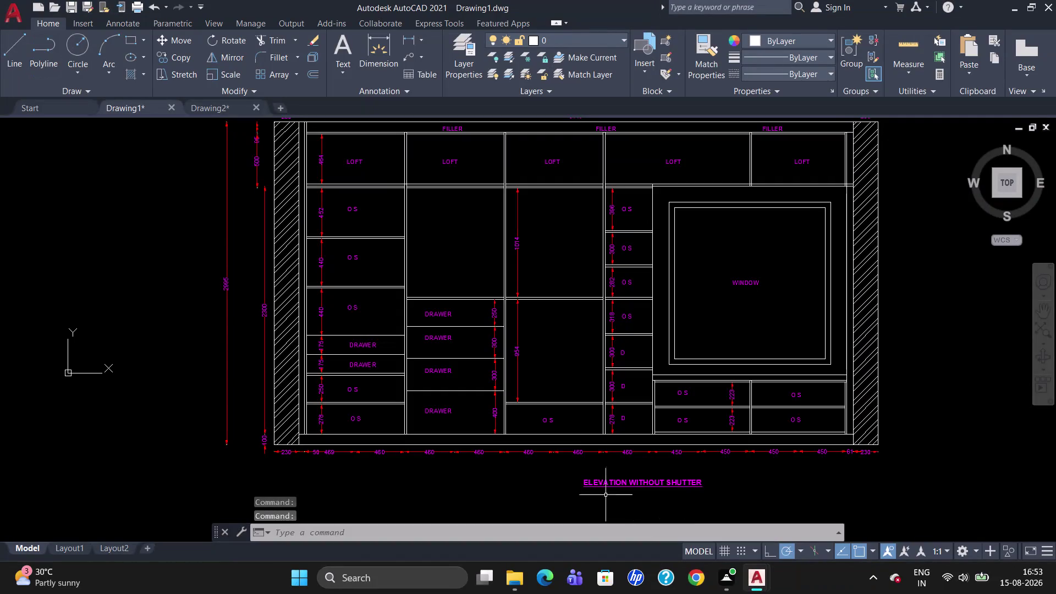
Insert the hanging-clothes block under the top of the 1014 middle compartment.
scroll(up, 3)
scroll(down, 3)
scroll(up, 3)
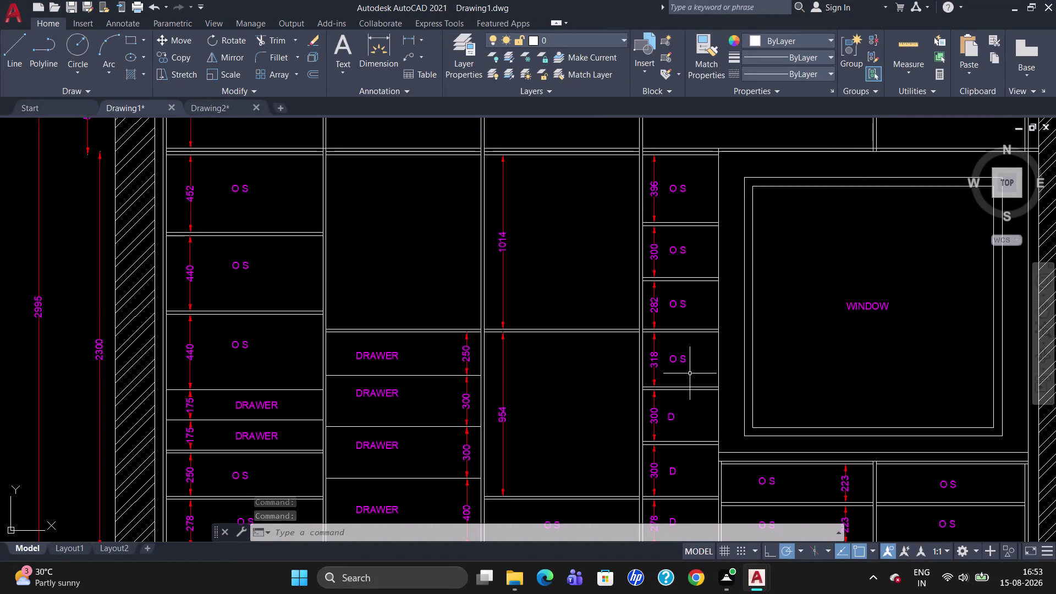
key(i)
key(Return)
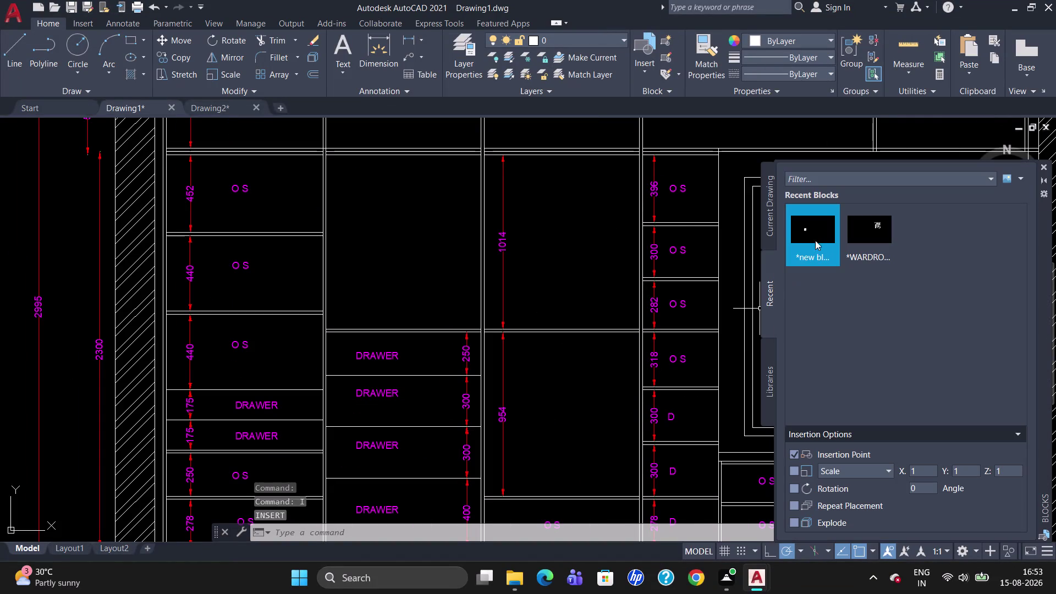
click(819, 235)
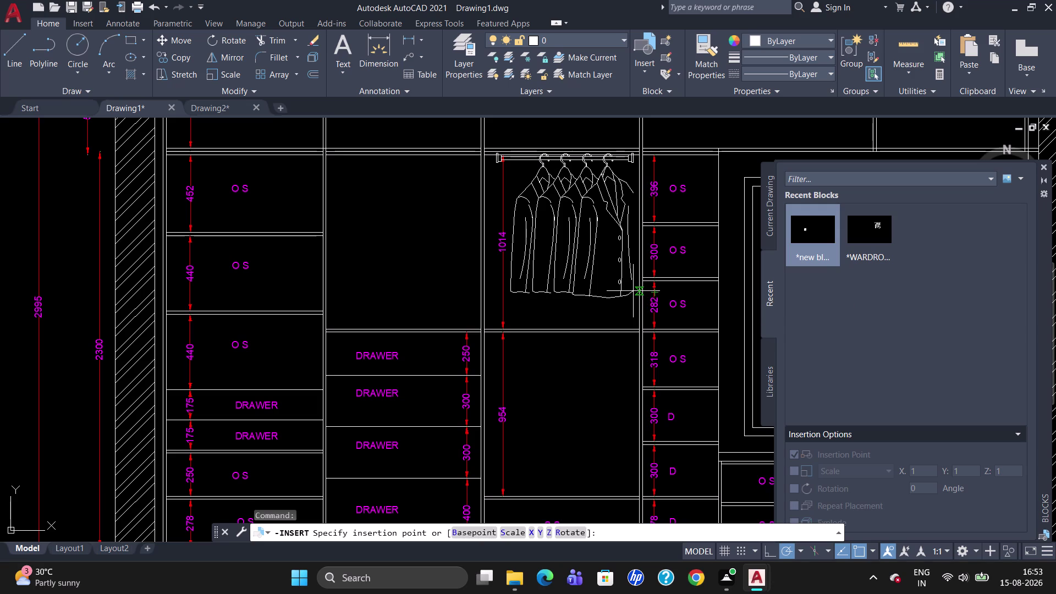
click(633, 291)
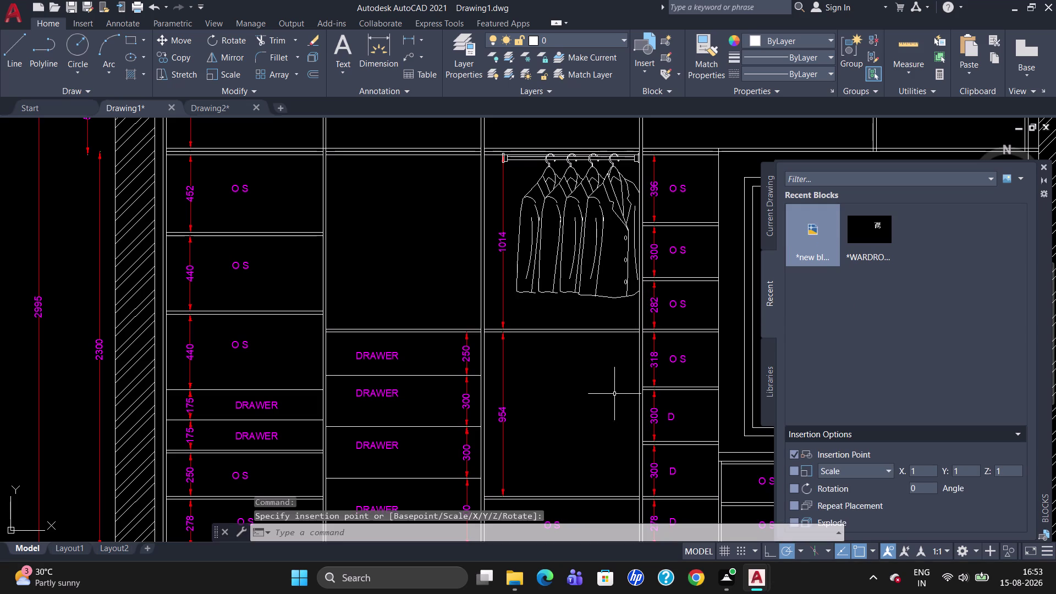
click(570, 228)
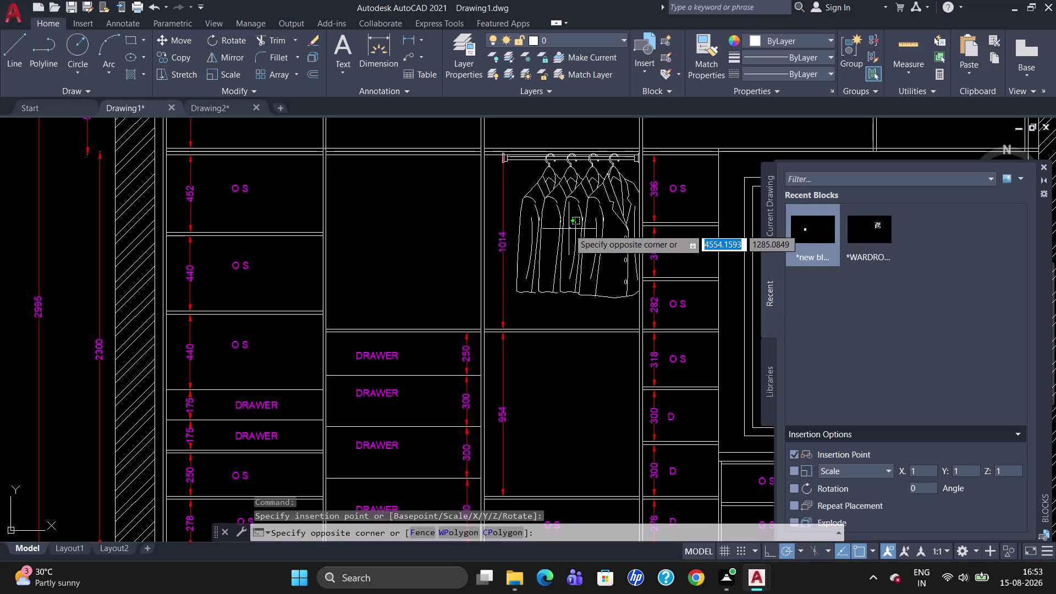
click(569, 228)
click(594, 225)
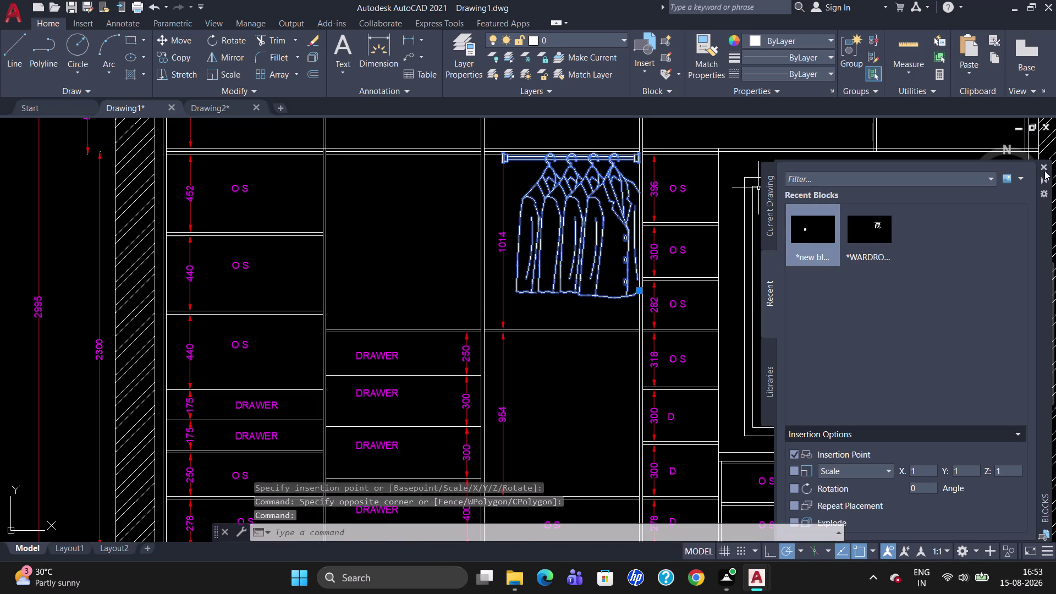
click(1044, 163)
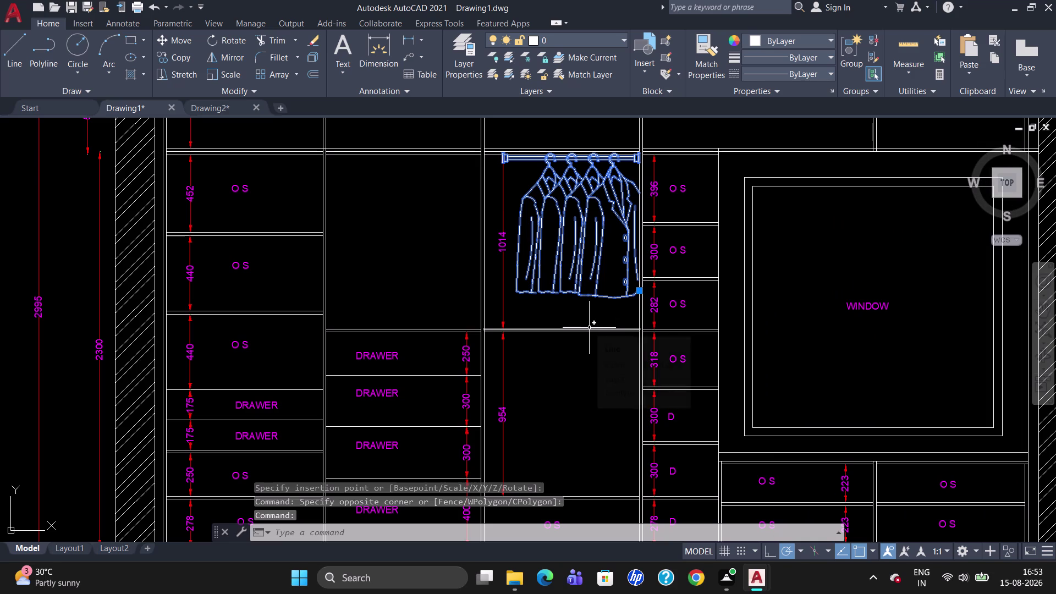
Copy the jackets into the compartment above the drawers and the lower 954 section.
text(CO)
key(Return)
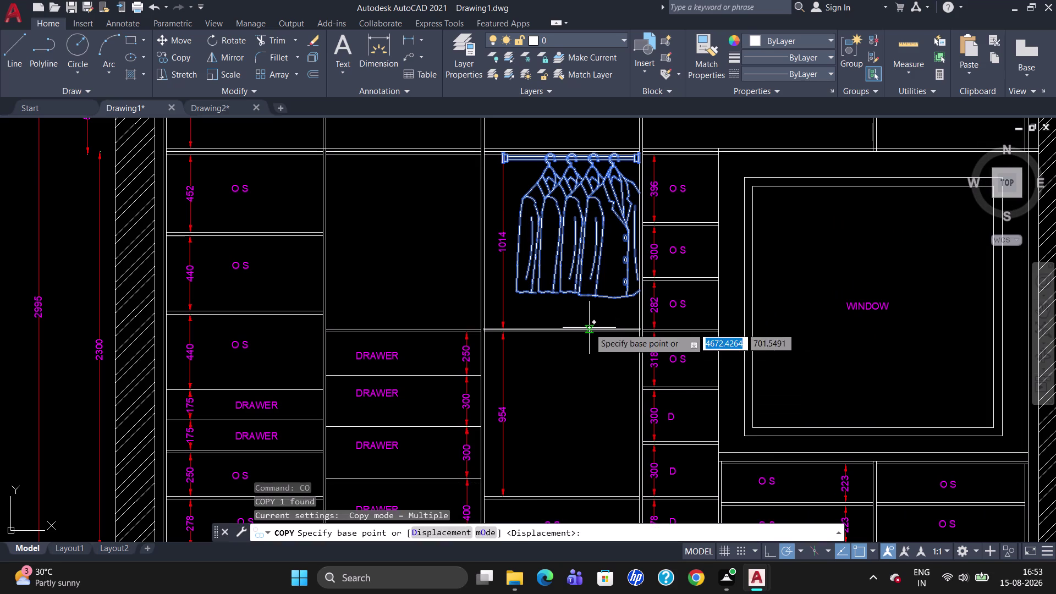
click(503, 157)
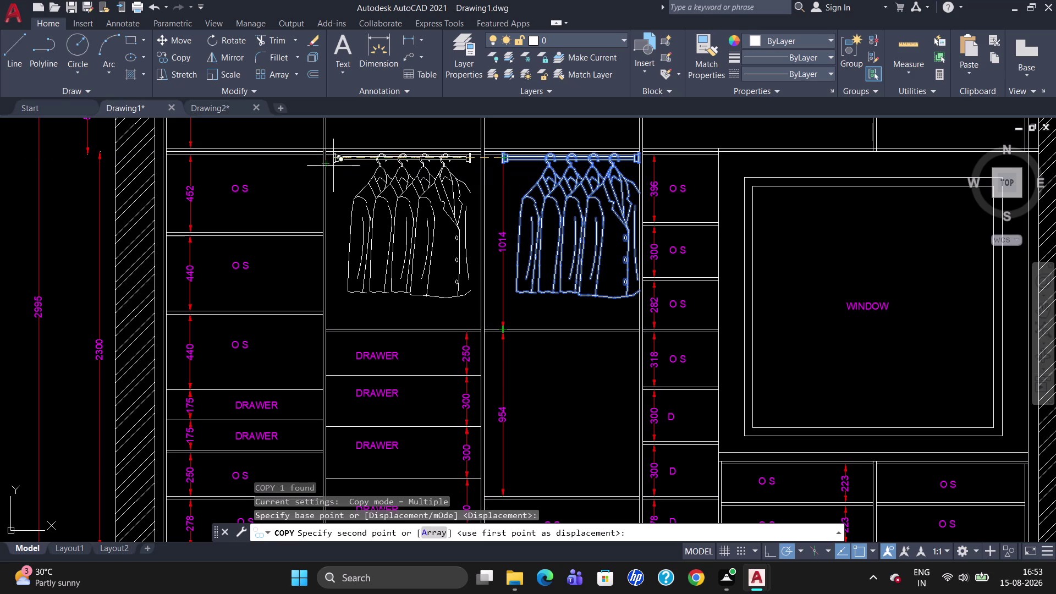
click(333, 163)
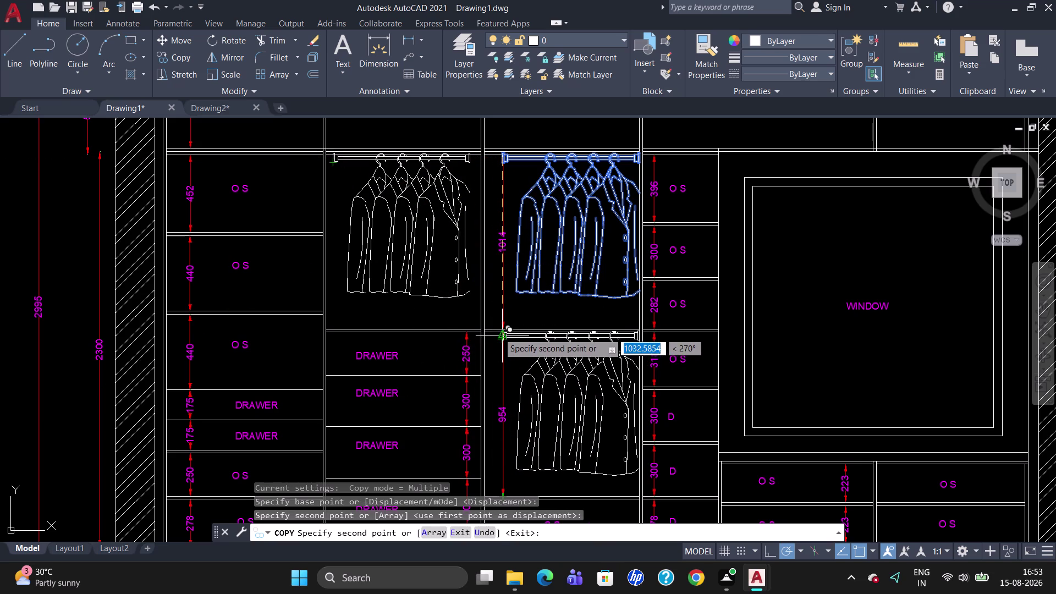
click(494, 338)
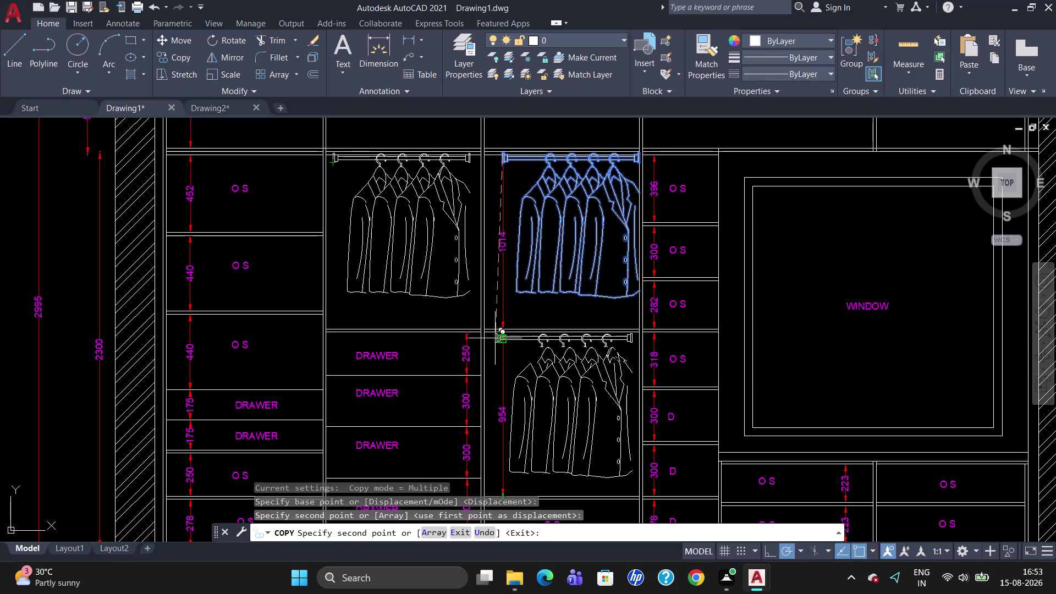
key(Escape)
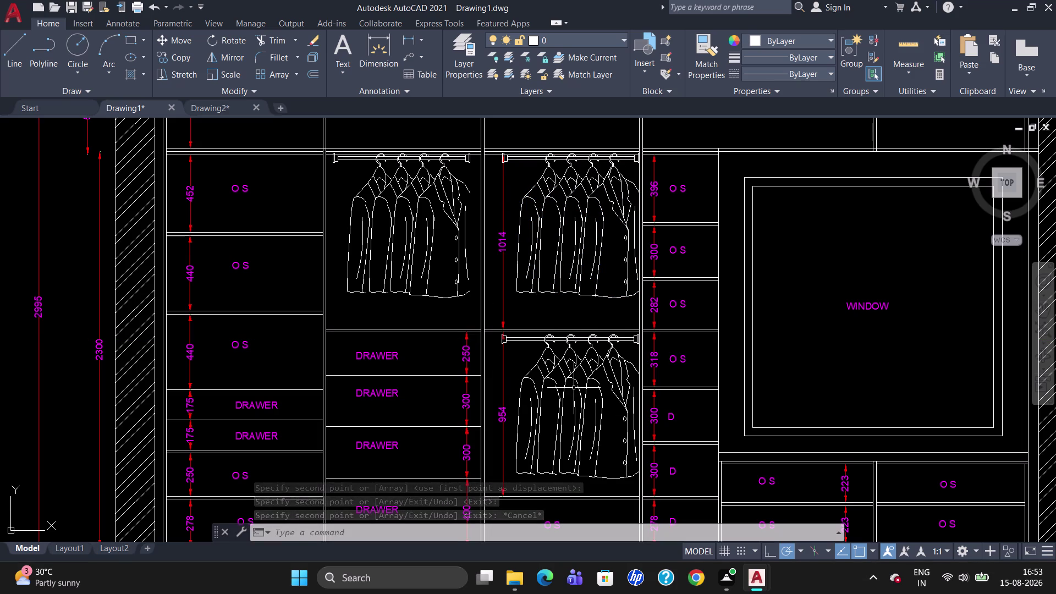
click(559, 352)
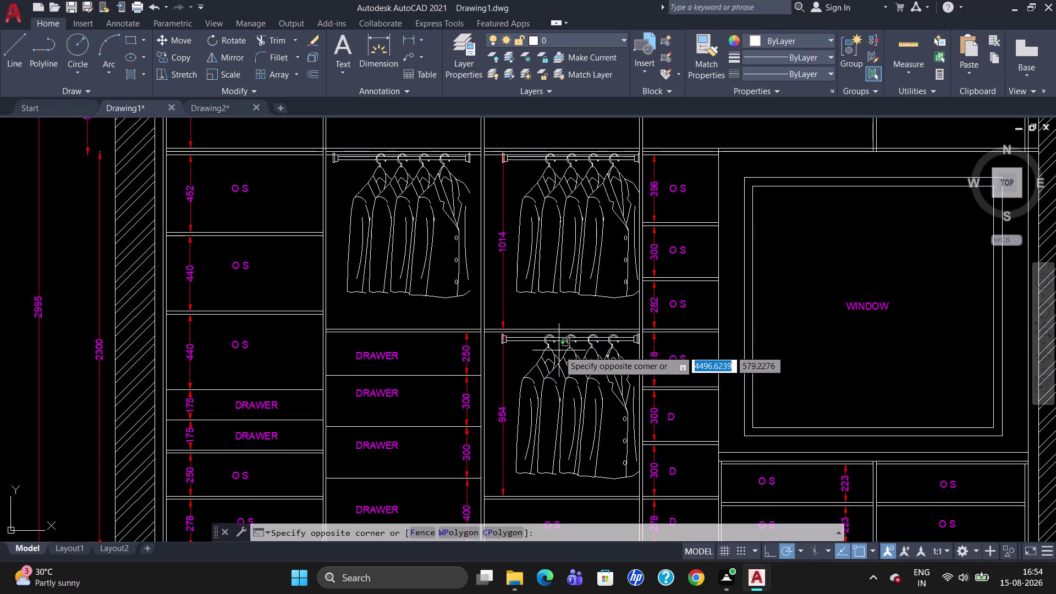
Move the lower jackets slightly left in the middle compartment.
click(558, 346)
click(559, 340)
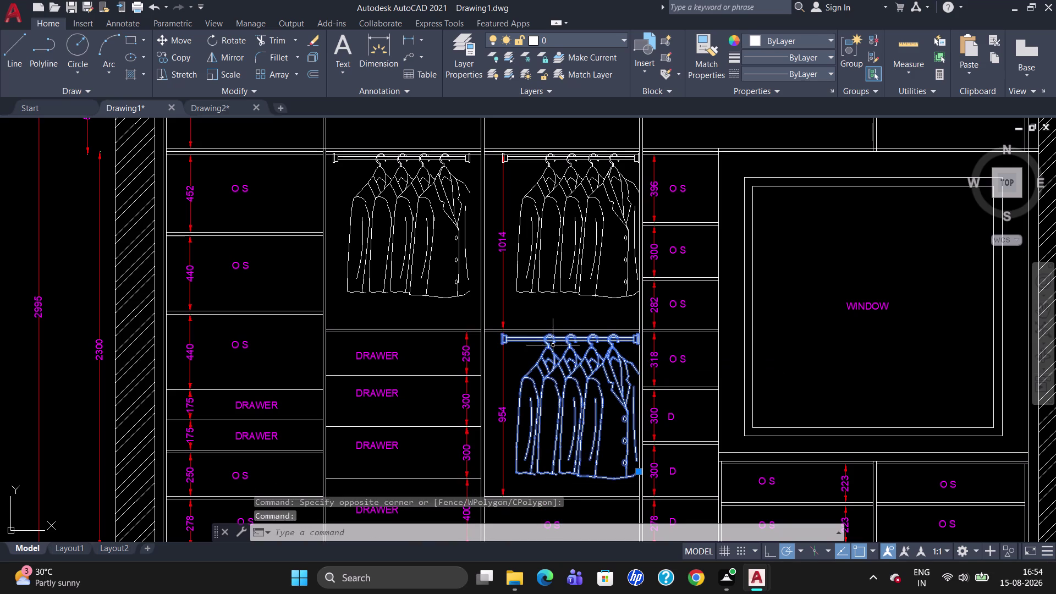
key(m)
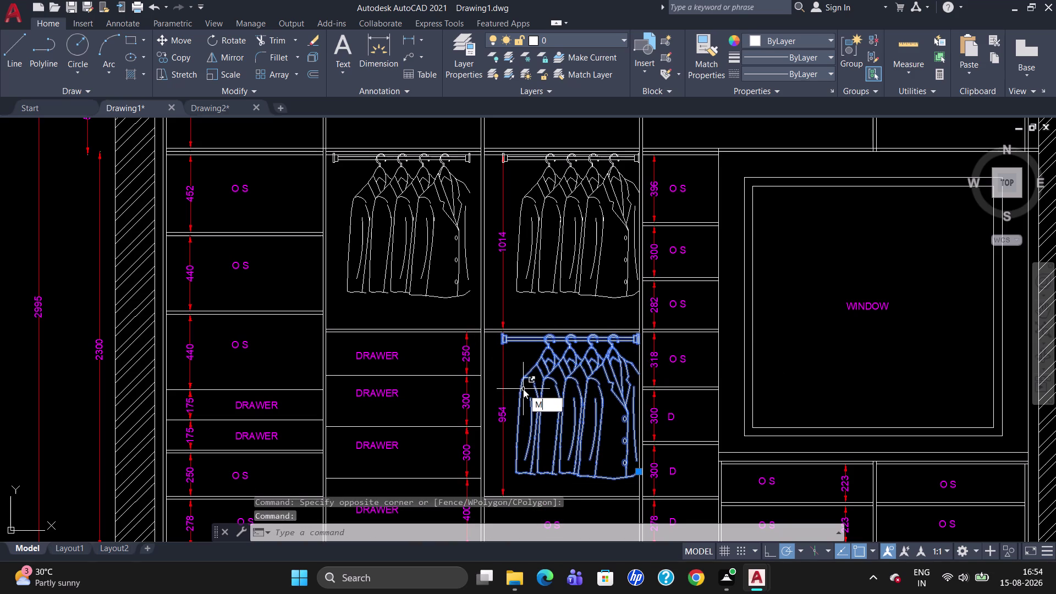
key(Return)
click(502, 335)
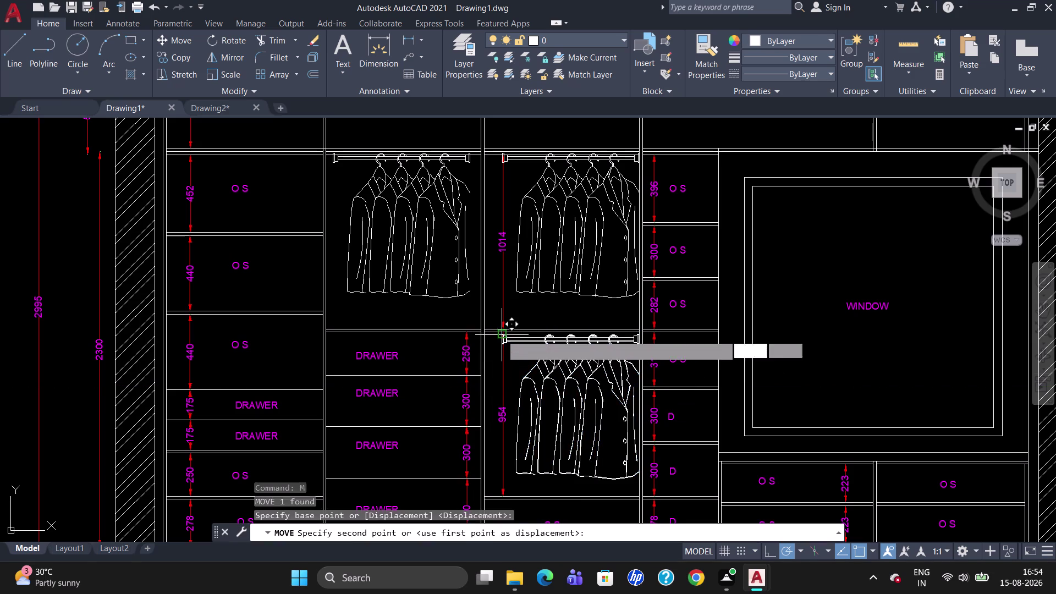
click(495, 337)
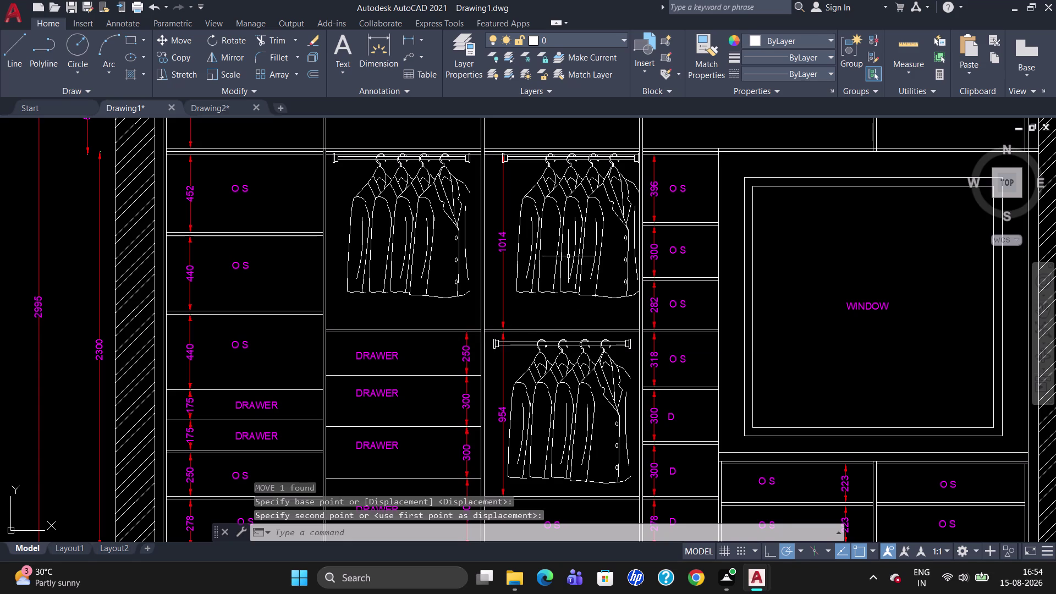
Move the upper middle-compartment jackets slightly left as well.
click(524, 158)
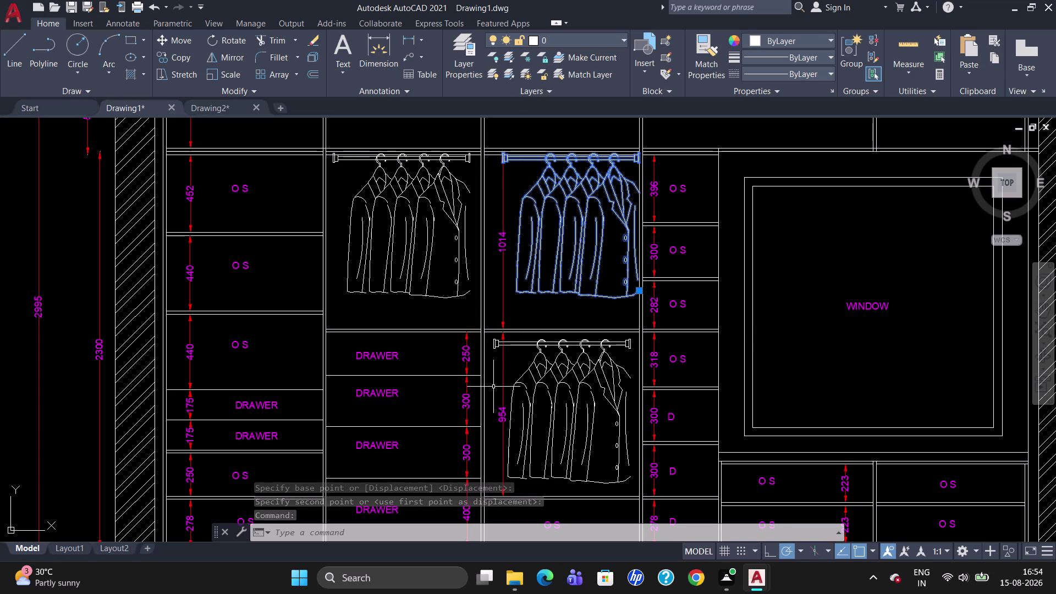
key(m)
key(Return)
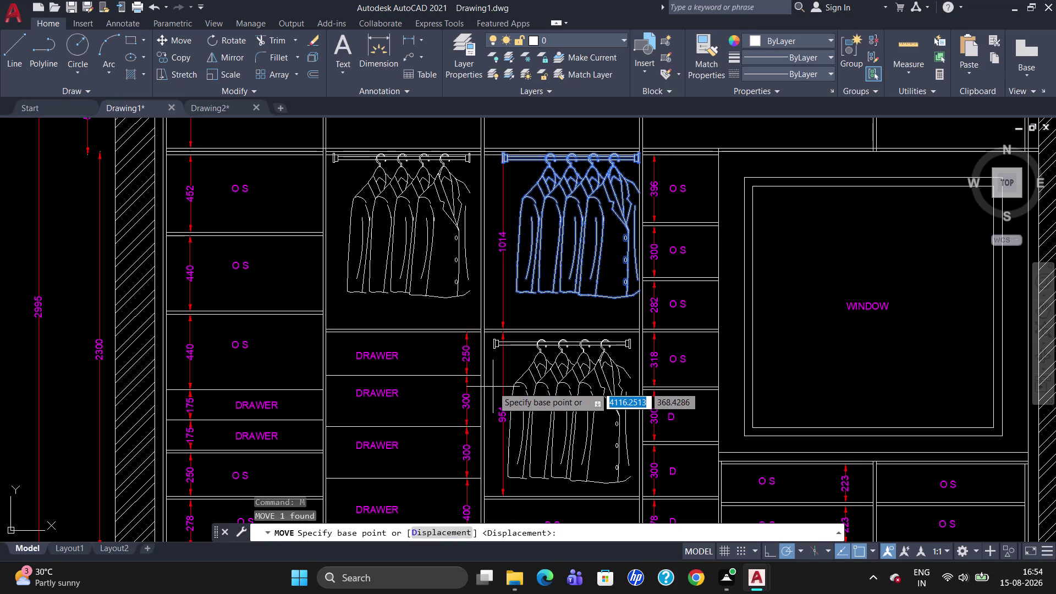
click(504, 152)
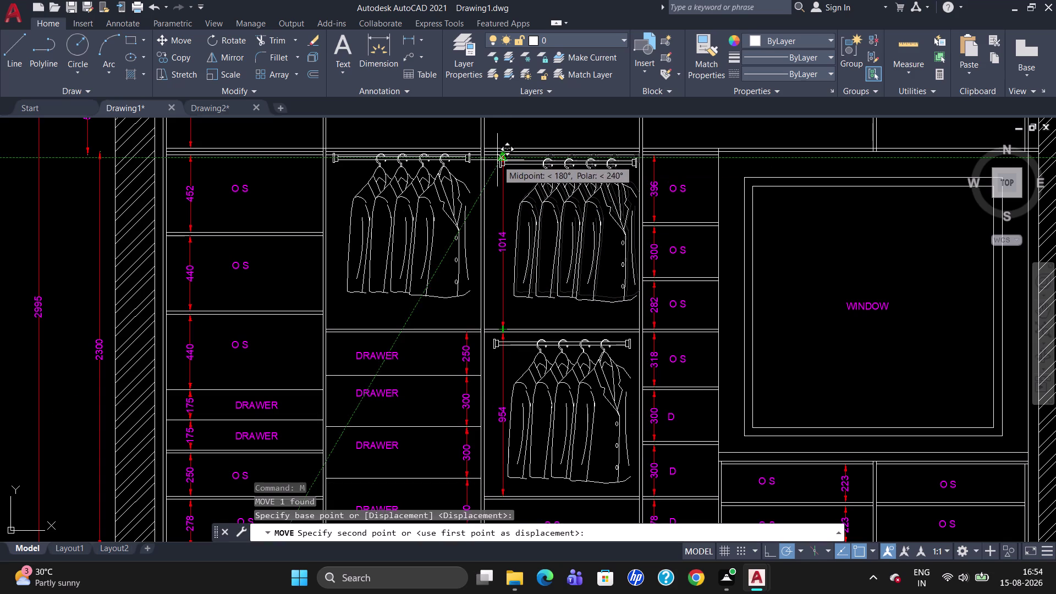
click(495, 161)
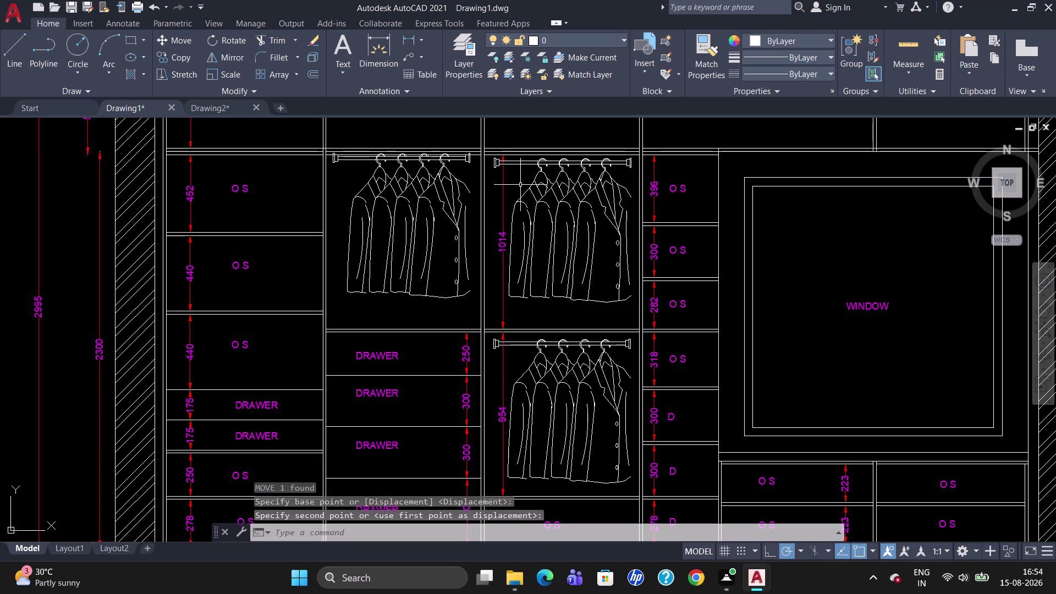
scroll(down, 3)
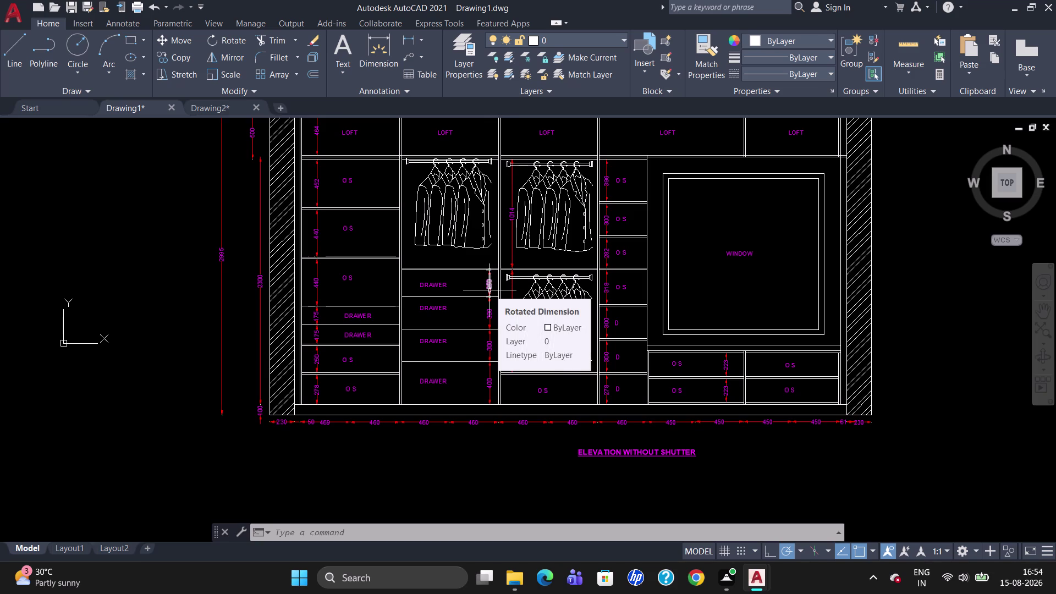
Reposition the ELEVATION WITHOUT SHUTTER title centred below the wardrobe elevation.
scroll(down, 3)
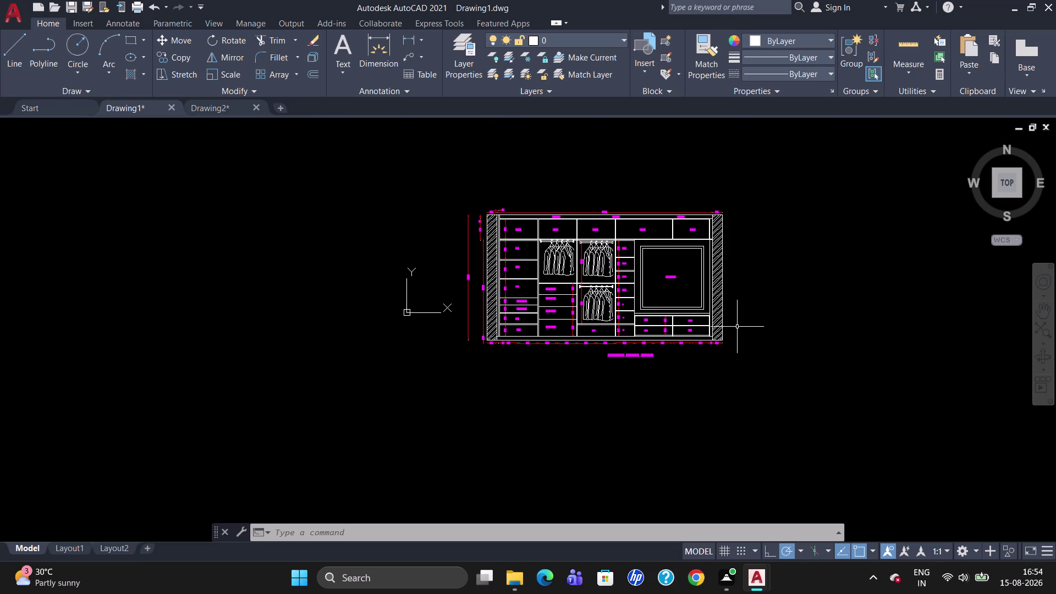
scroll(up, 3)
scroll(down, 3)
scroll(up, 3)
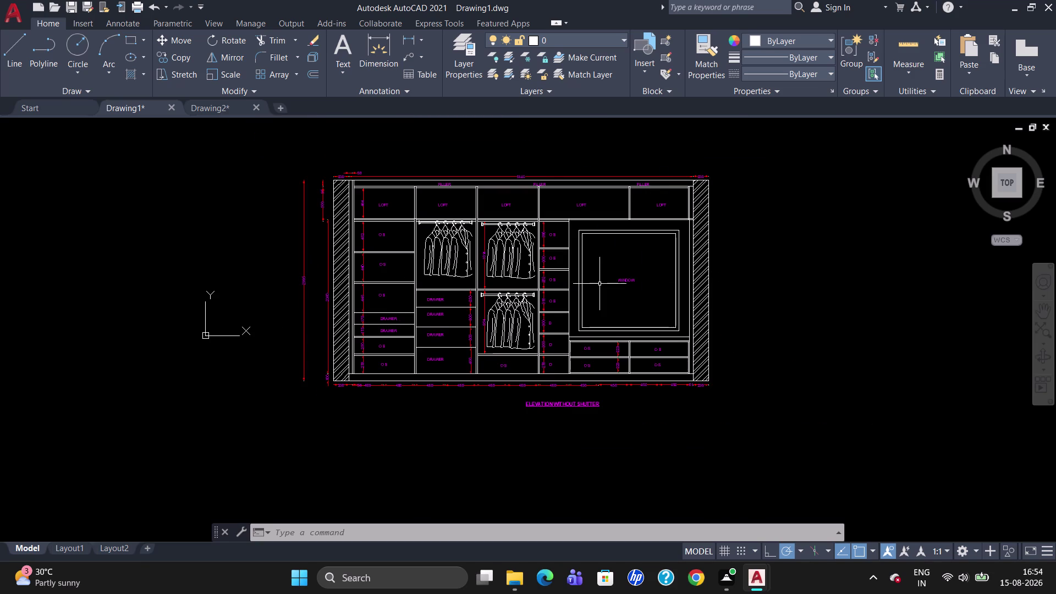
scroll(up, 3)
scroll(down, 3)
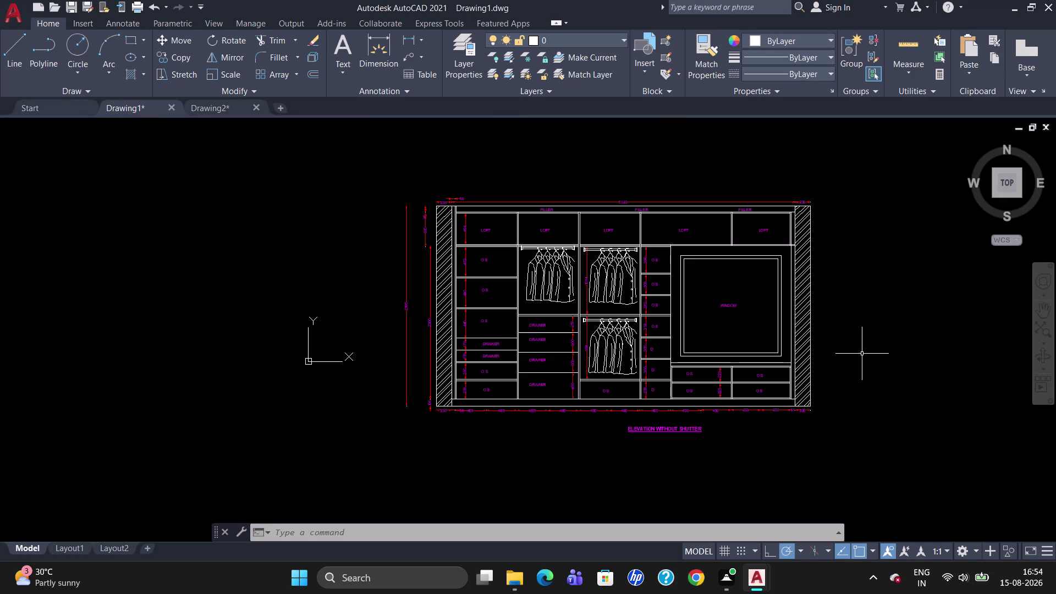
scroll(up, 3)
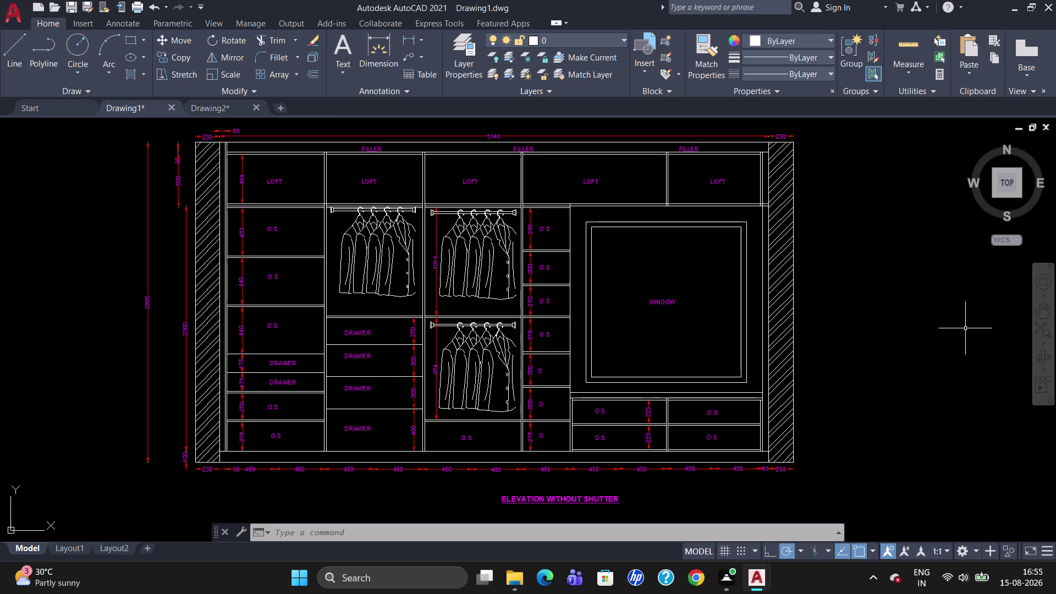
click(513, 503)
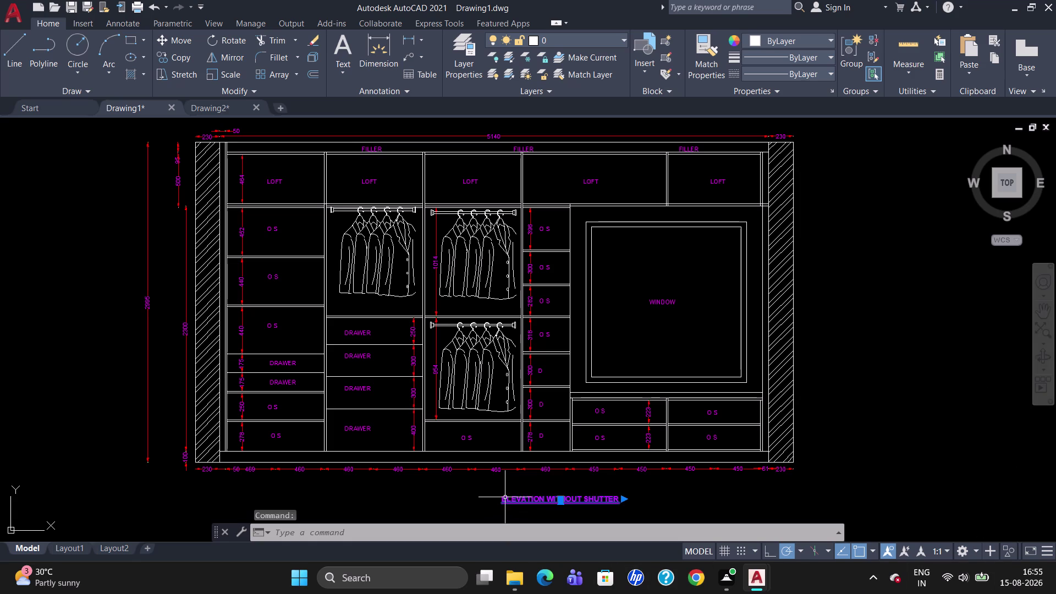
click(562, 501)
drag(562, 502, 524, 499)
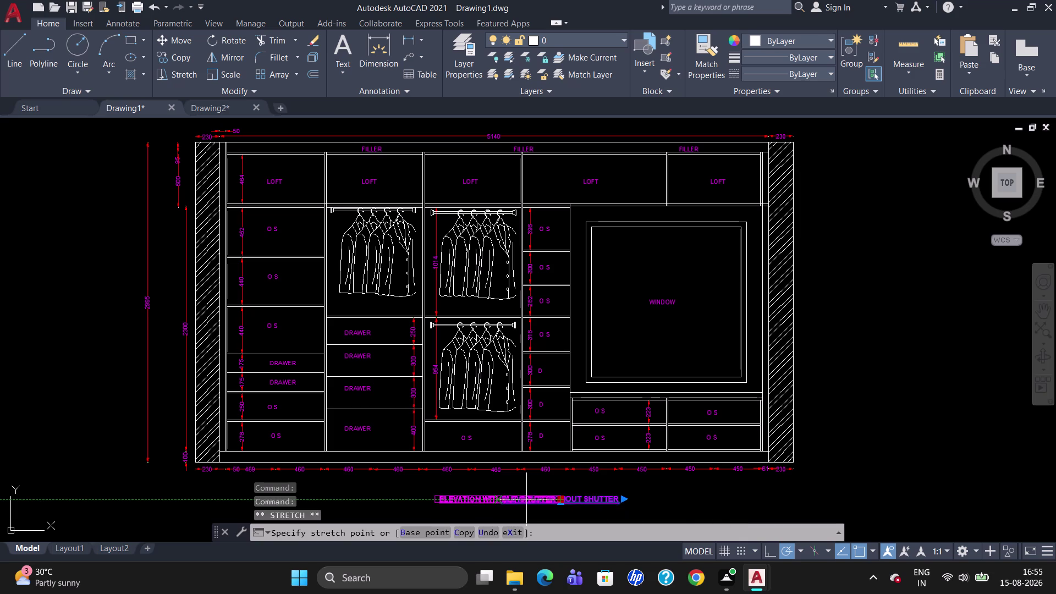
drag(524, 498, 525, 498)
click(520, 494)
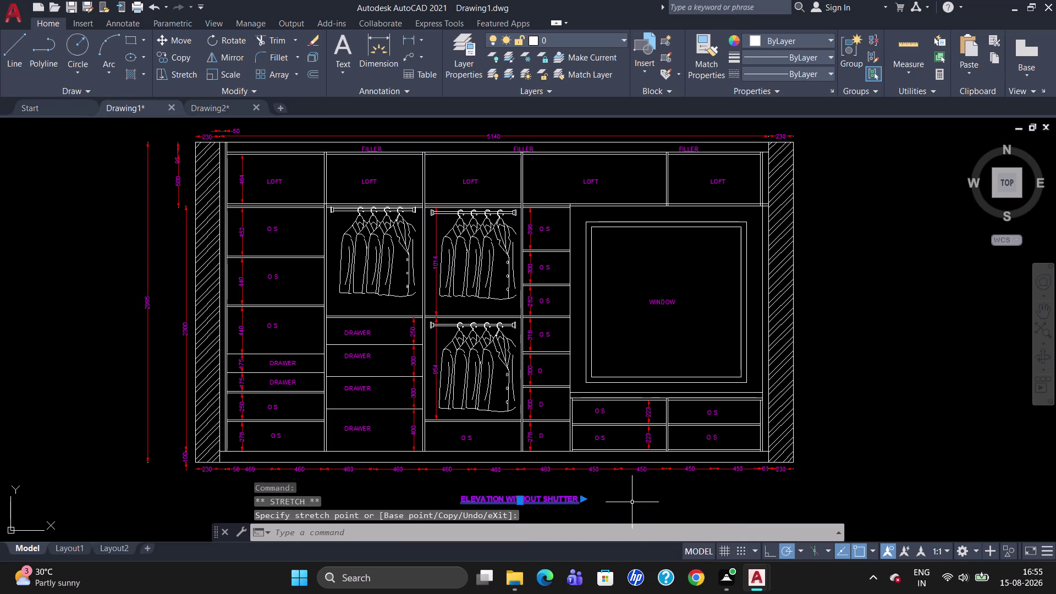
scroll(down, 3)
key(Escape)
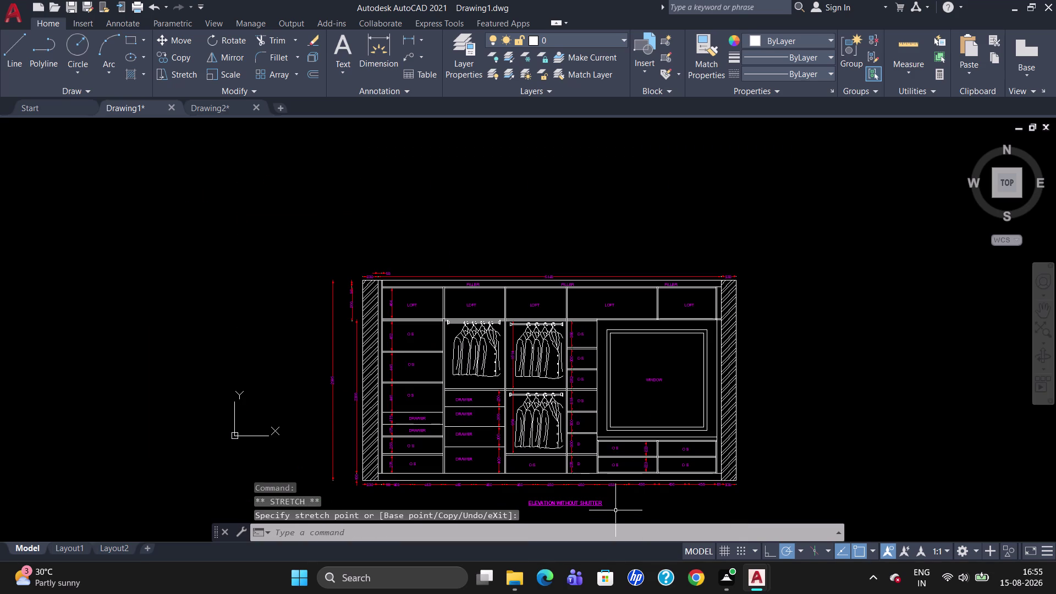
Begin saving the drawing with Ctrl+S.
scroll(up, 3)
scroll(down, 3)
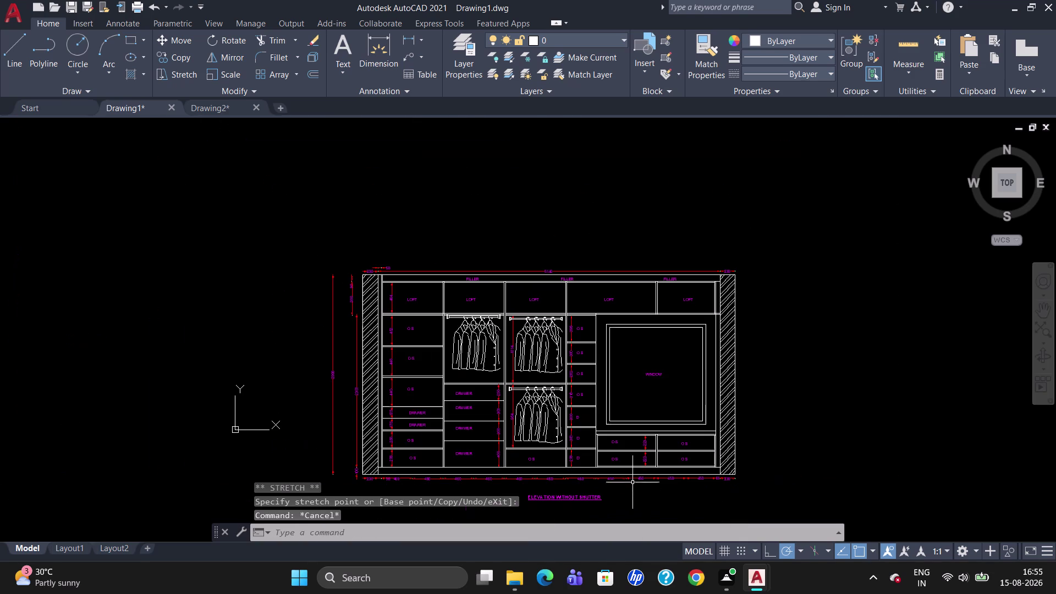
key(ctrl+s)
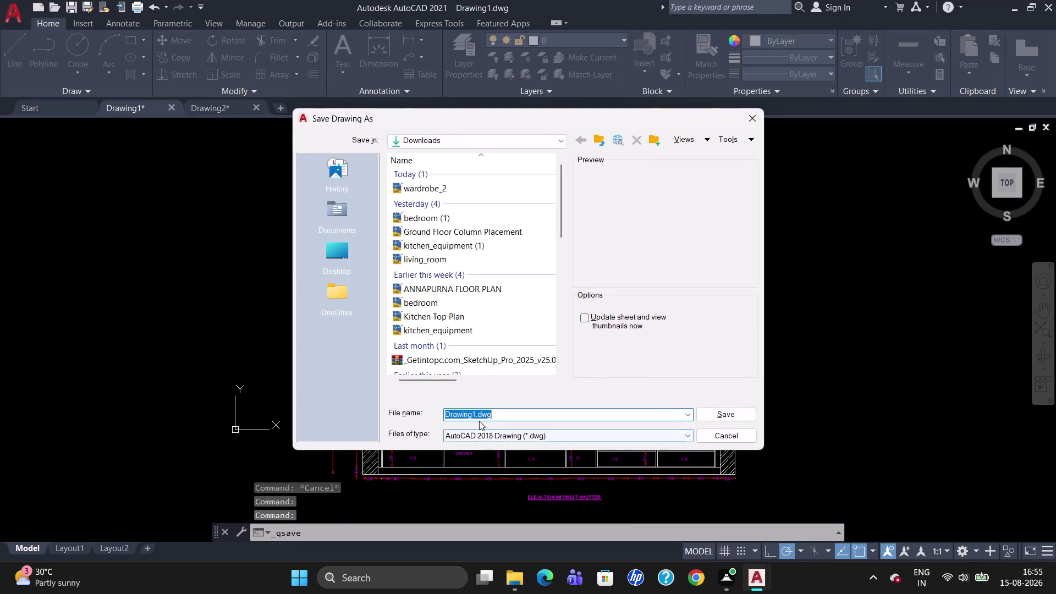
Save the drawing as 'WARDROBE WITHOUT SHUTTER'.
click(479, 417)
key(Left)
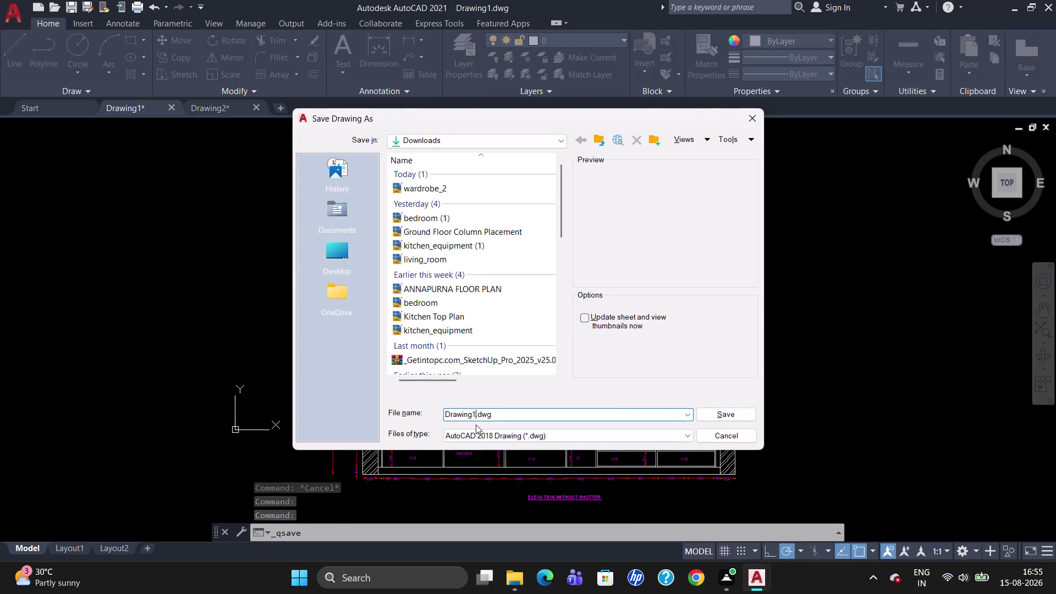
key(BackSpace)
key(BackSpace)
key(BackSpace)
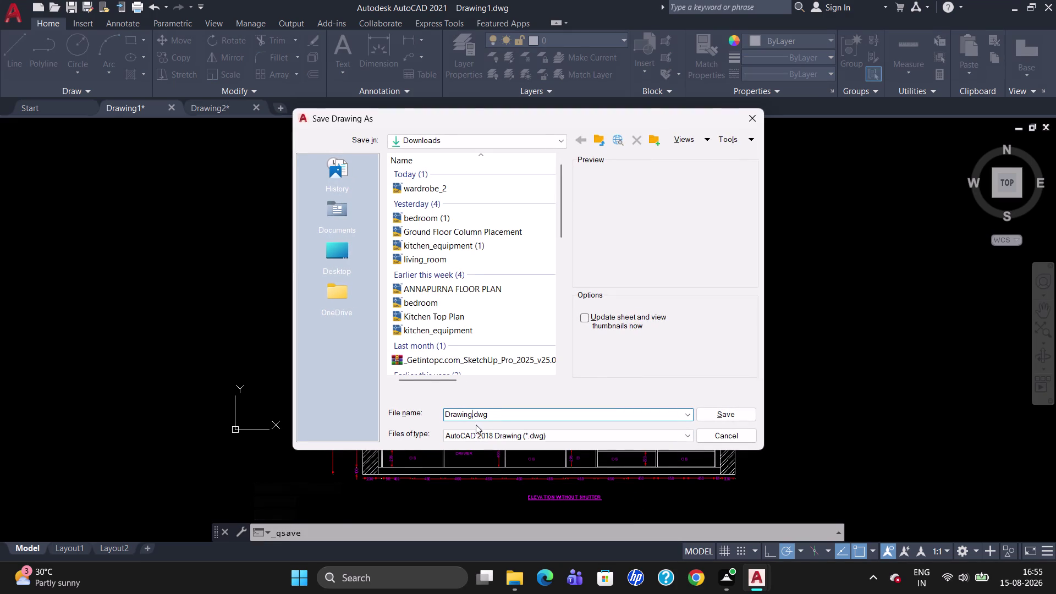
text(WAR)
text(DROBE)
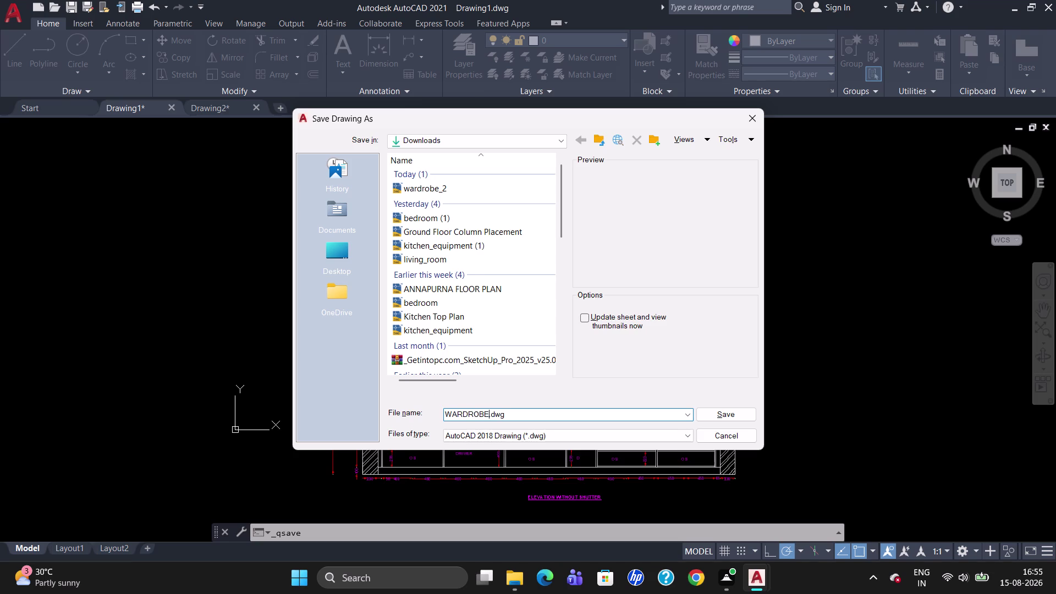
key(space)
text(WITHOUT)
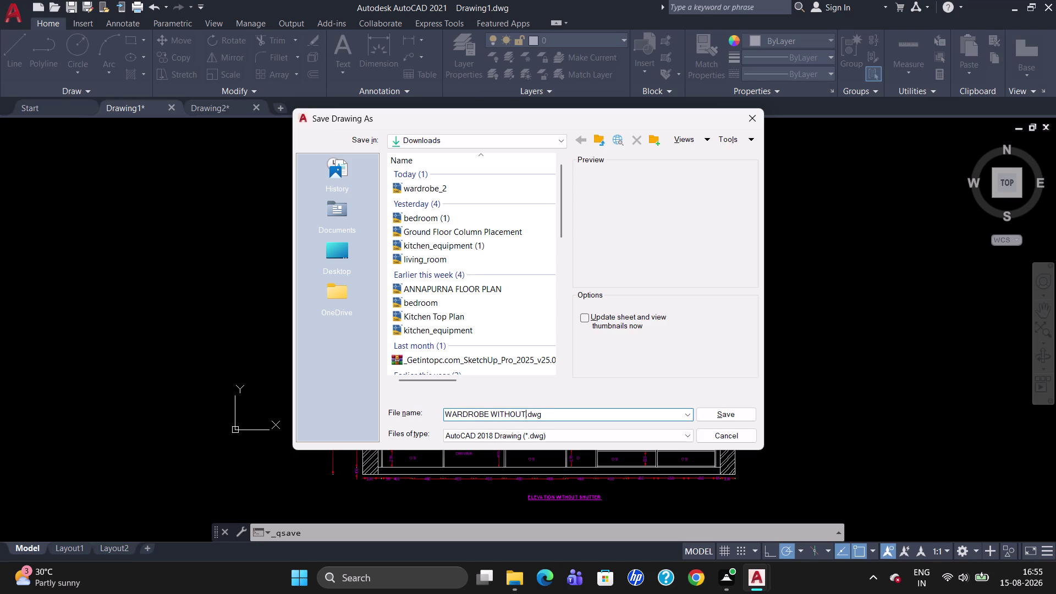
key(space)
text(SHUTTER)
key(Return)
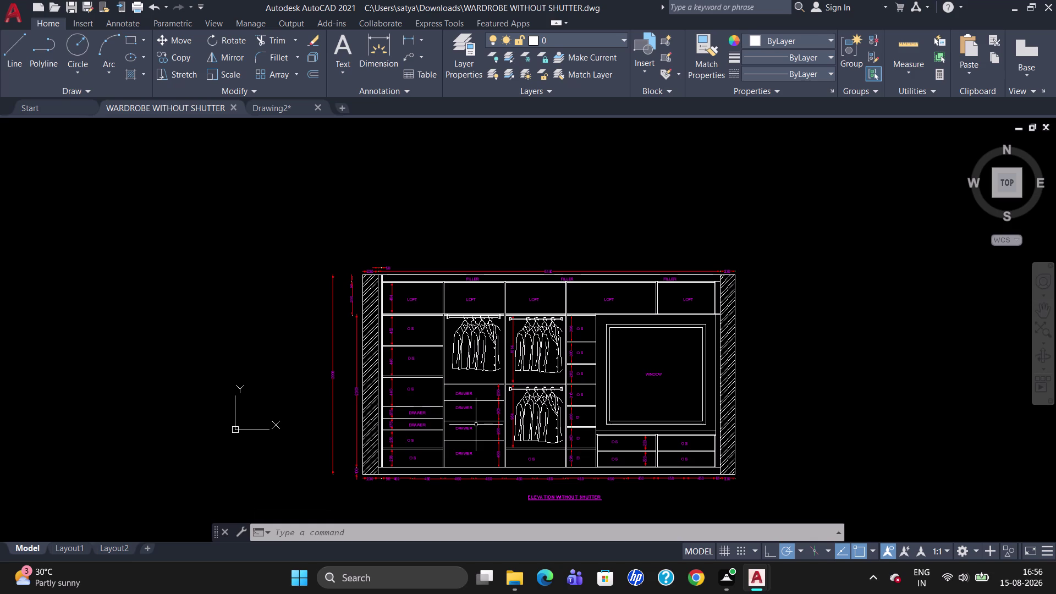
Bring up the Plot dialog and list the available printers.
scroll(up, 3)
scroll(down, 3)
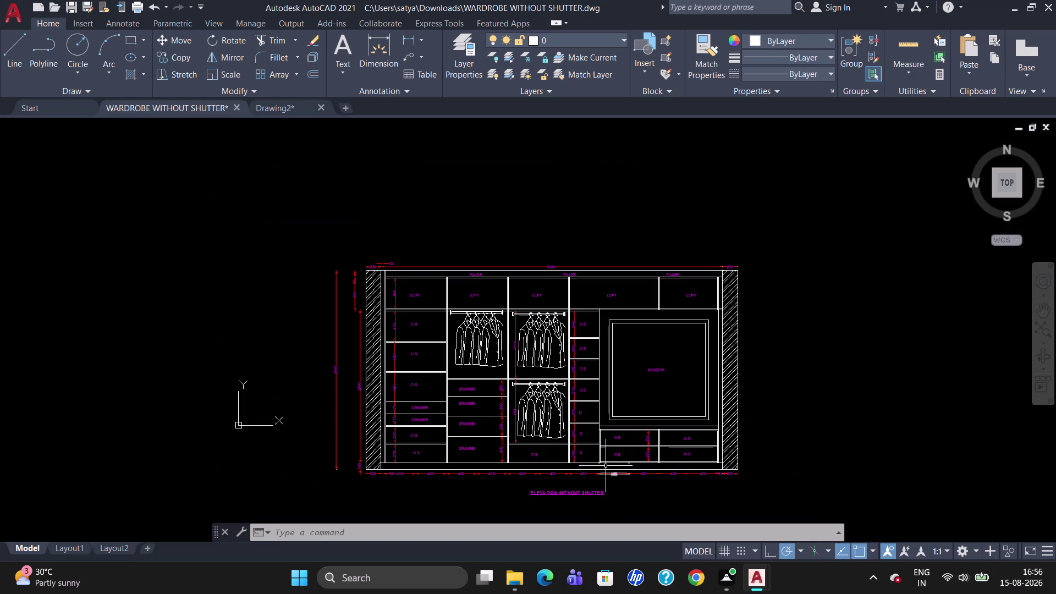
scroll(up, 3)
scroll(down, 3)
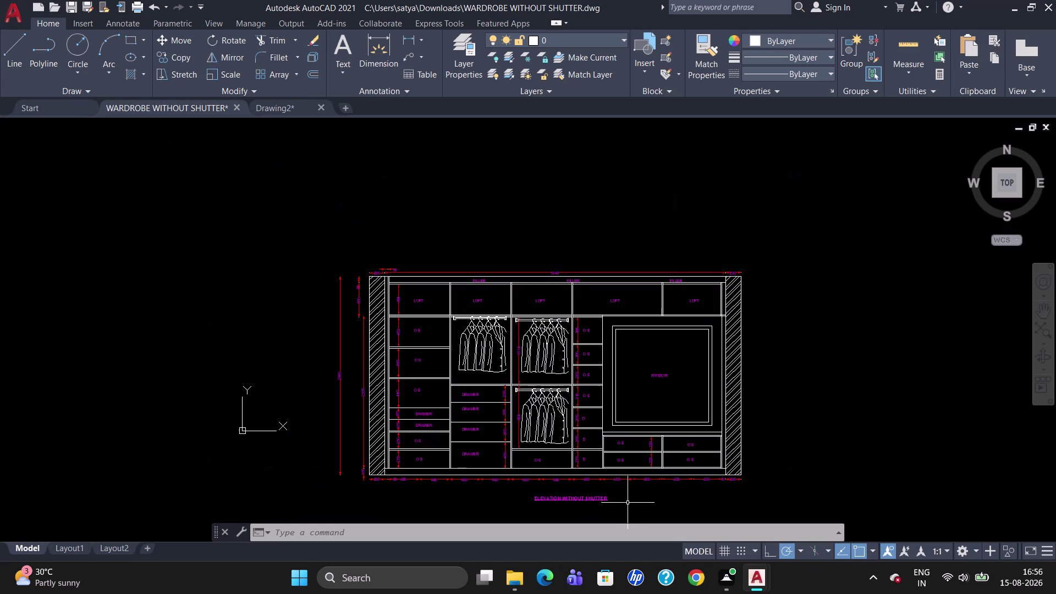
key(ctrl+p)
click(462, 181)
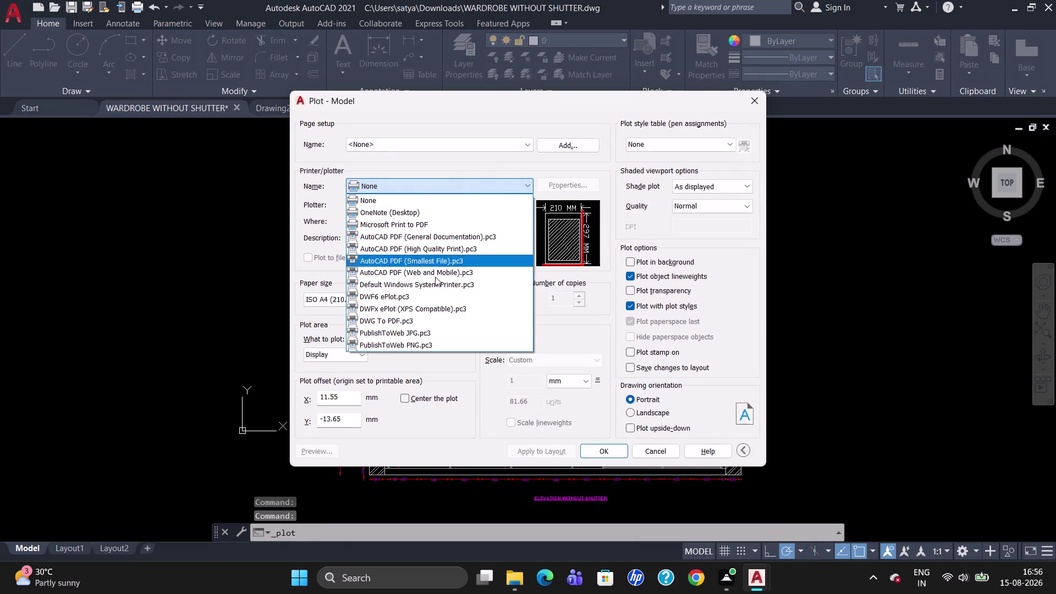
Select DWG To PDF printer with ISO full bleed A3 paper.
click(415, 321)
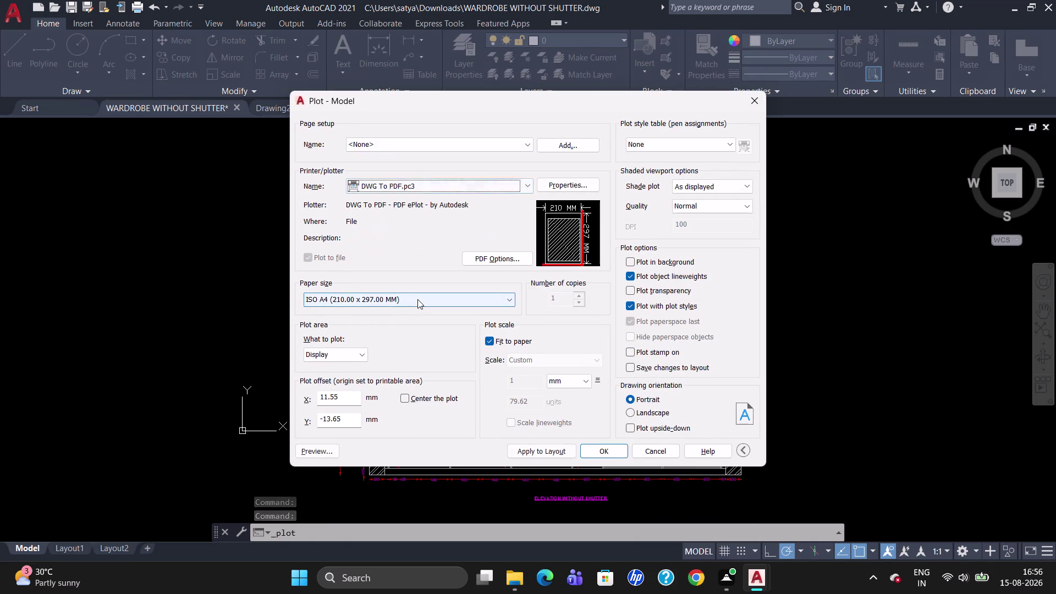
click(417, 299)
scroll(up, 3)
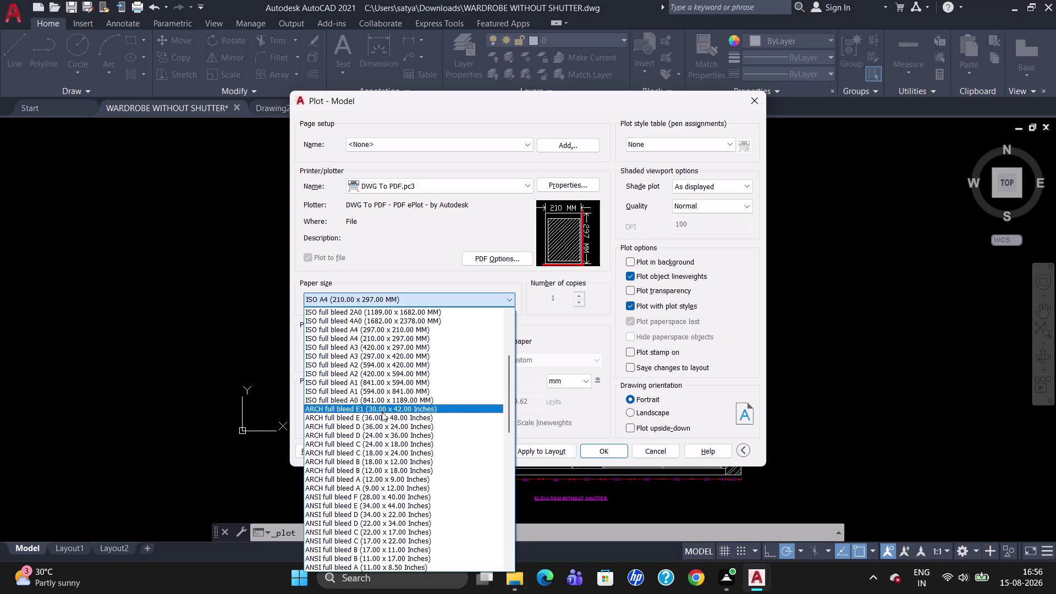
scroll(up, 3)
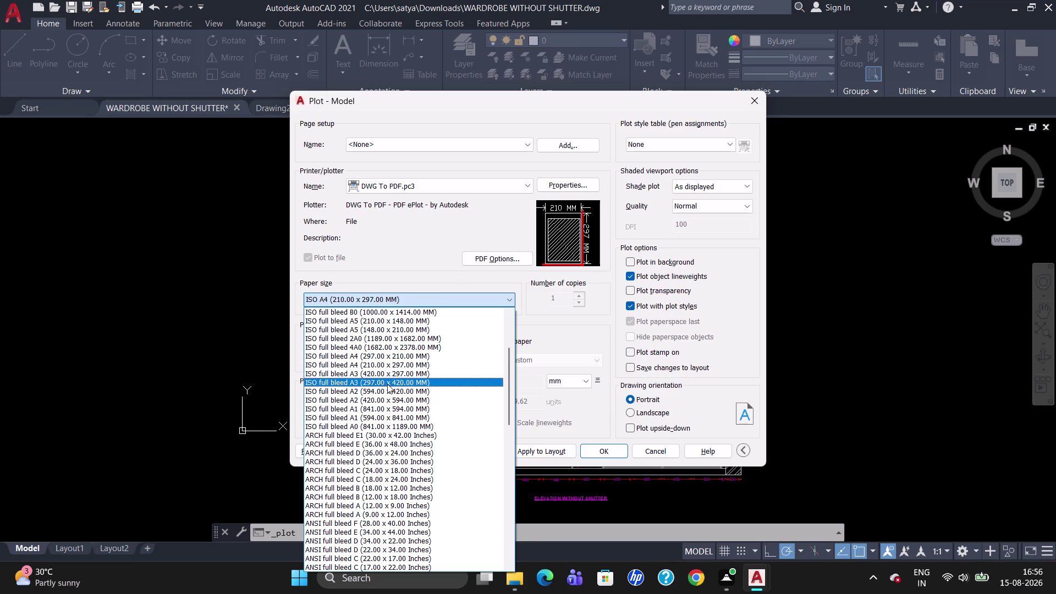
click(387, 383)
Set PDF vector and raster image quality to 4800 dpi.
click(523, 261)
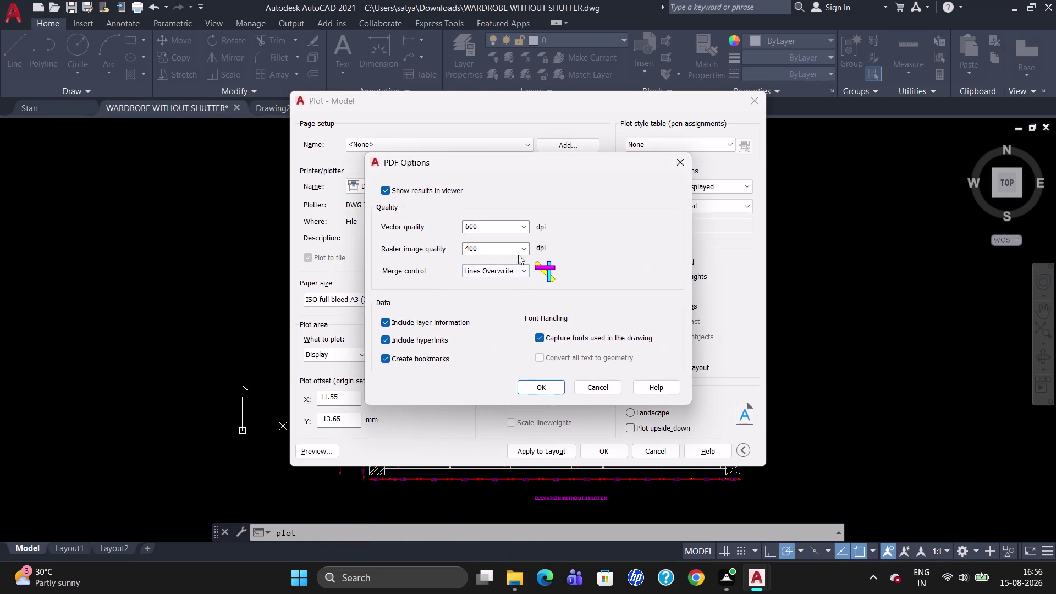
click(526, 227)
click(498, 310)
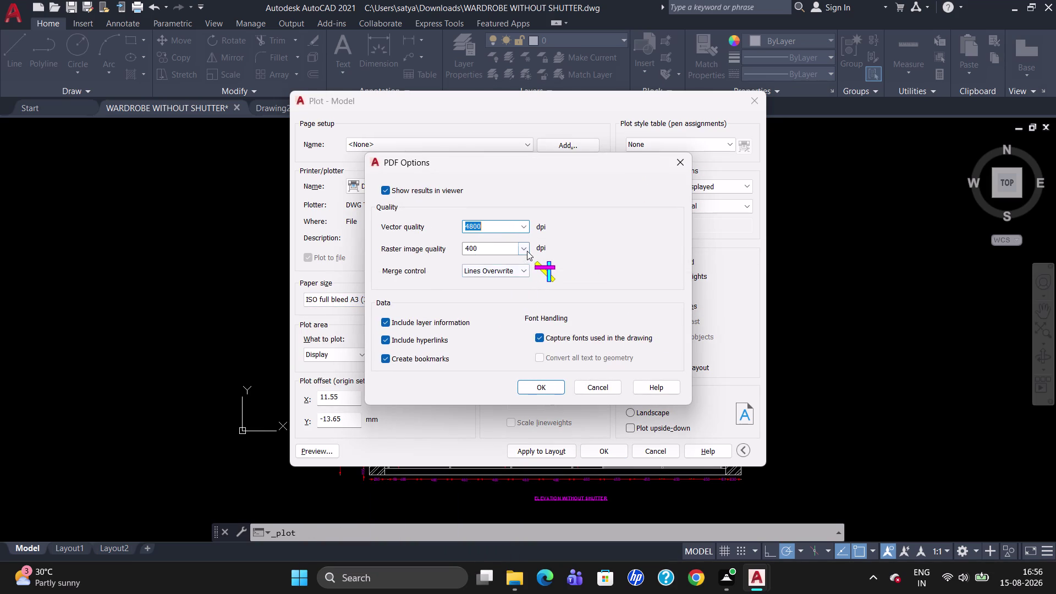
click(527, 251)
click(506, 332)
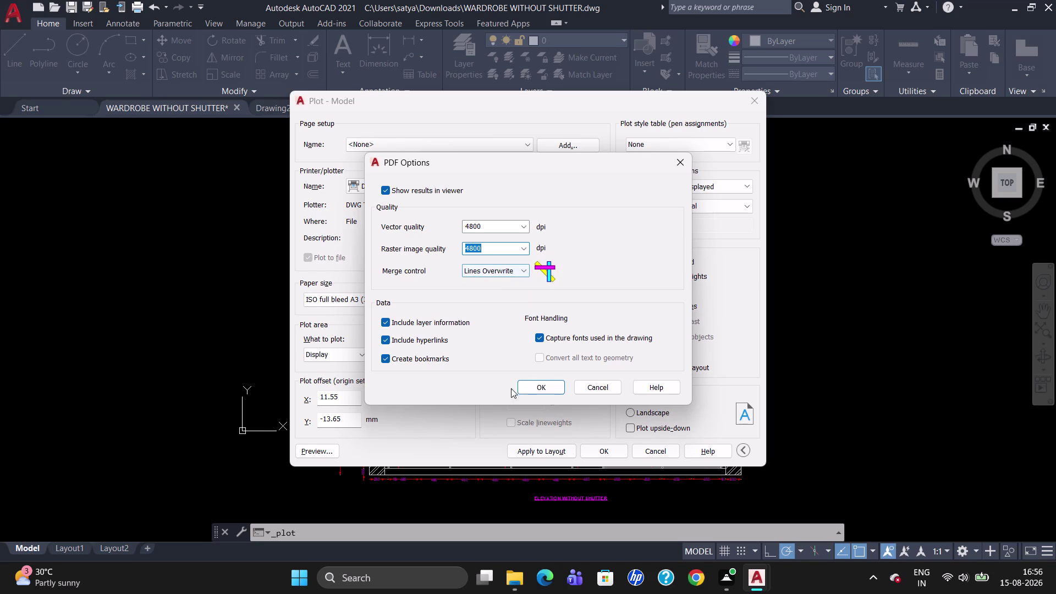
click(525, 390)
click(496, 328)
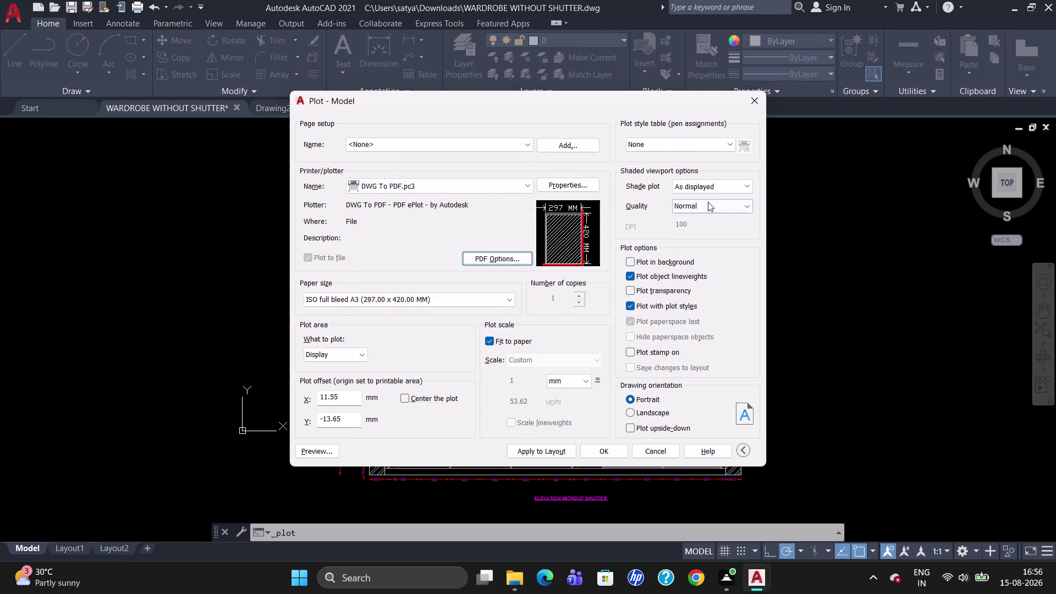
Use acad.ctb plot style, Maximum shaded quality, and centre the plot.
click(710, 146)
click(682, 171)
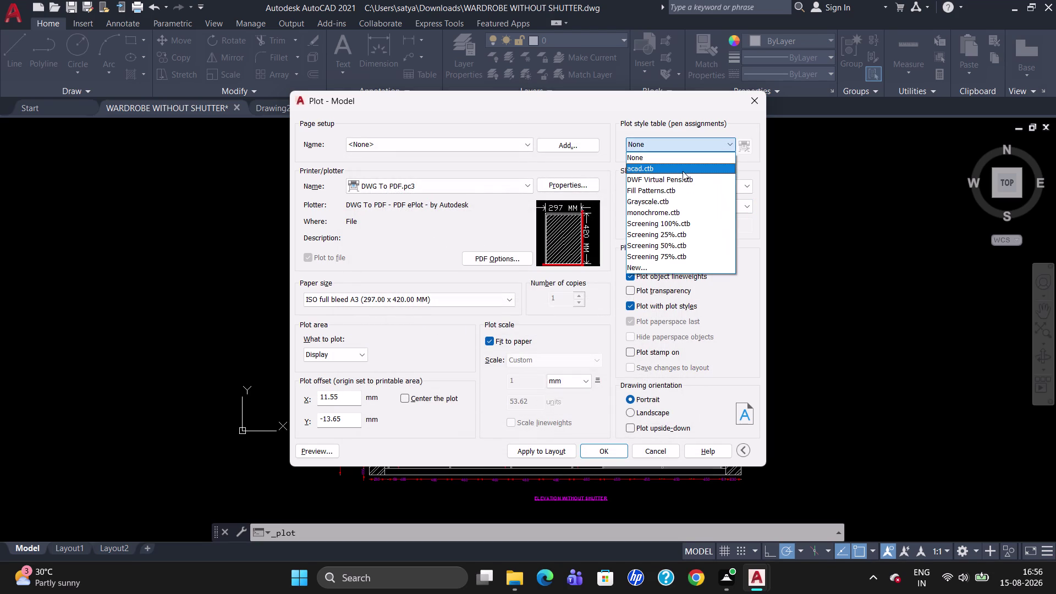
click(519, 322)
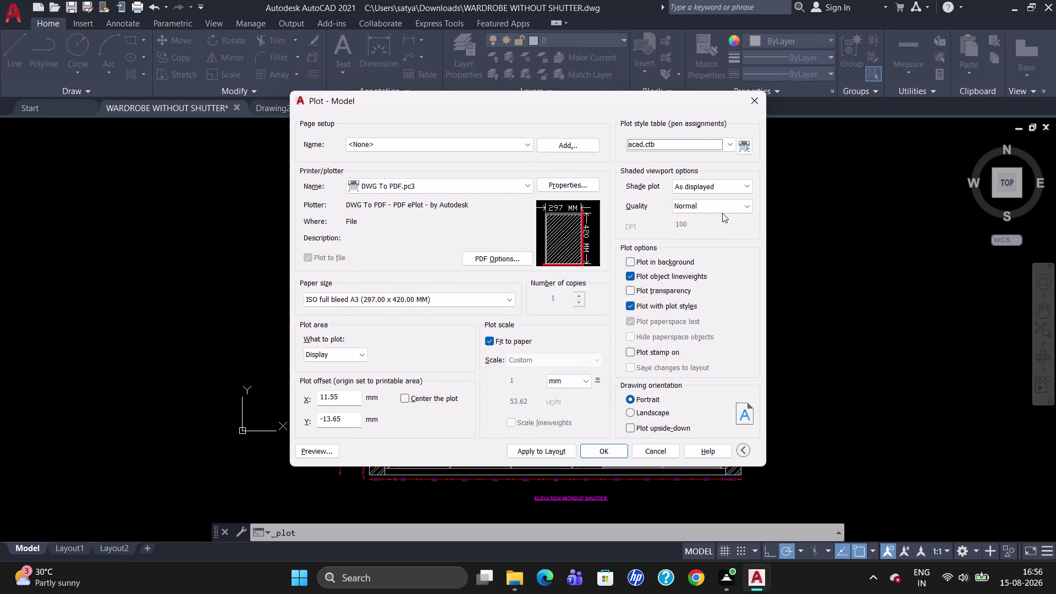
click(722, 211)
click(711, 257)
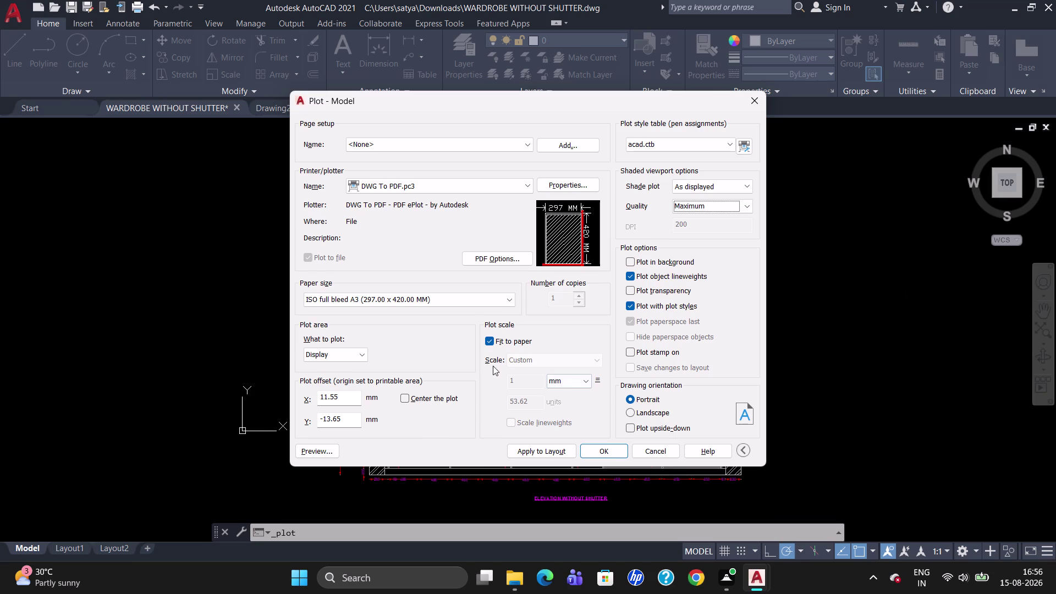
click(406, 398)
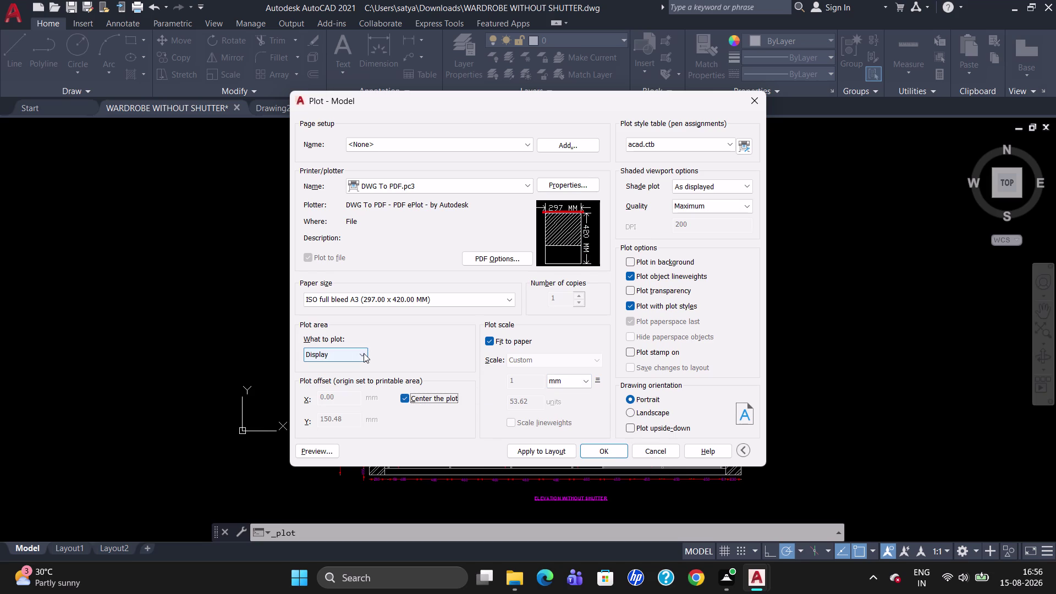
Window the whole elevation and plot to WARDROBE WITHOUT SHUTTER-Model.pdf.
click(363, 353)
click(338, 397)
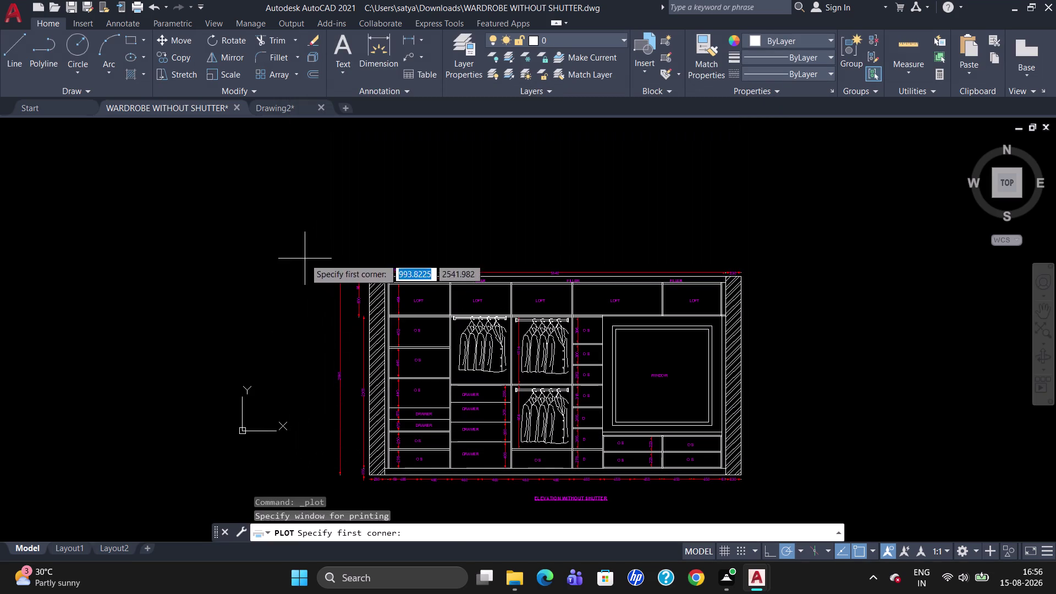
drag(305, 238, 836, 517)
click(833, 522)
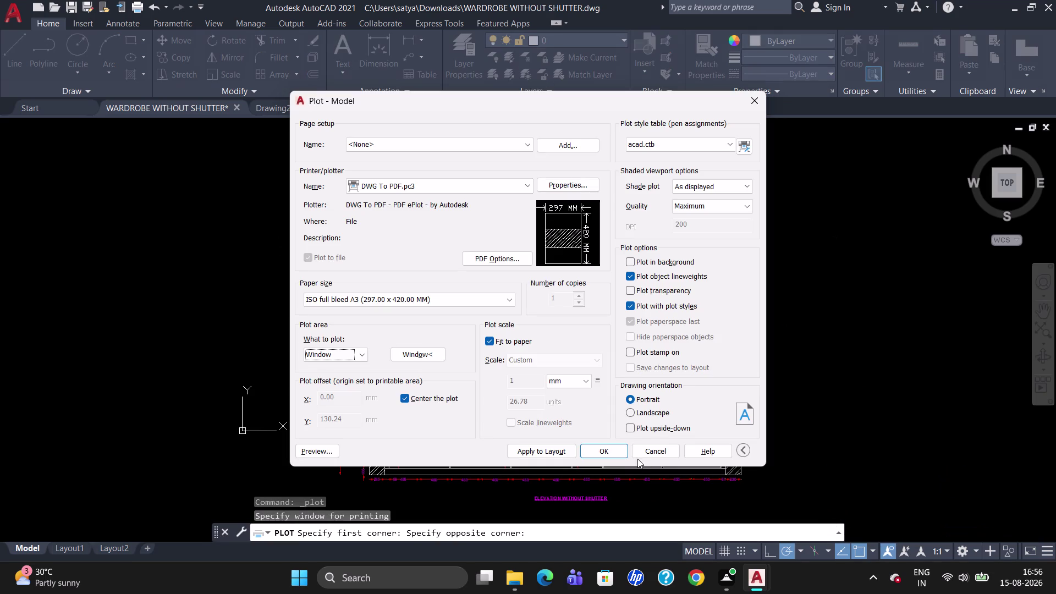
click(608, 452)
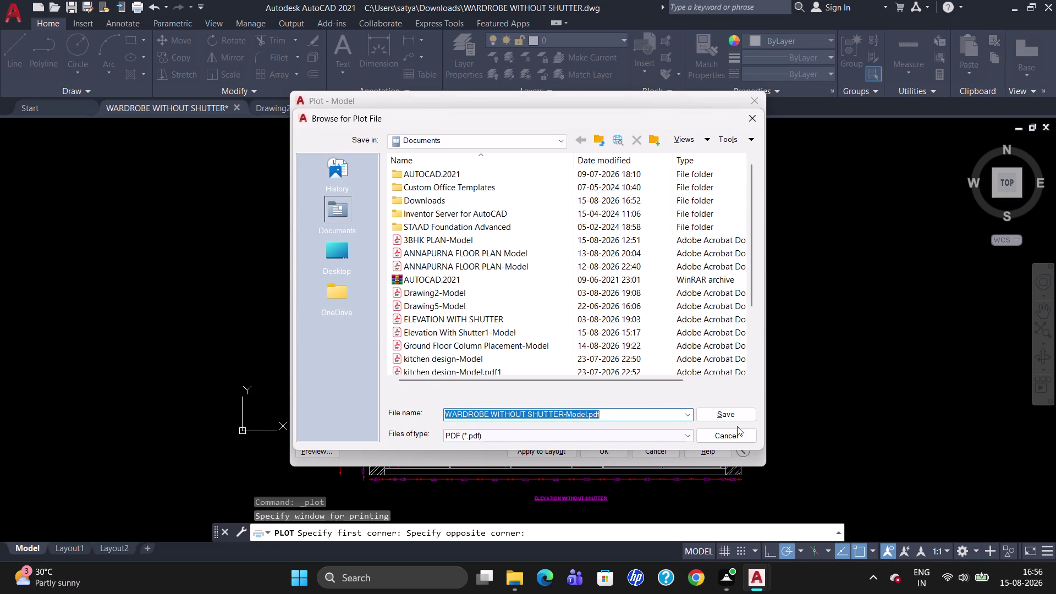
click(737, 414)
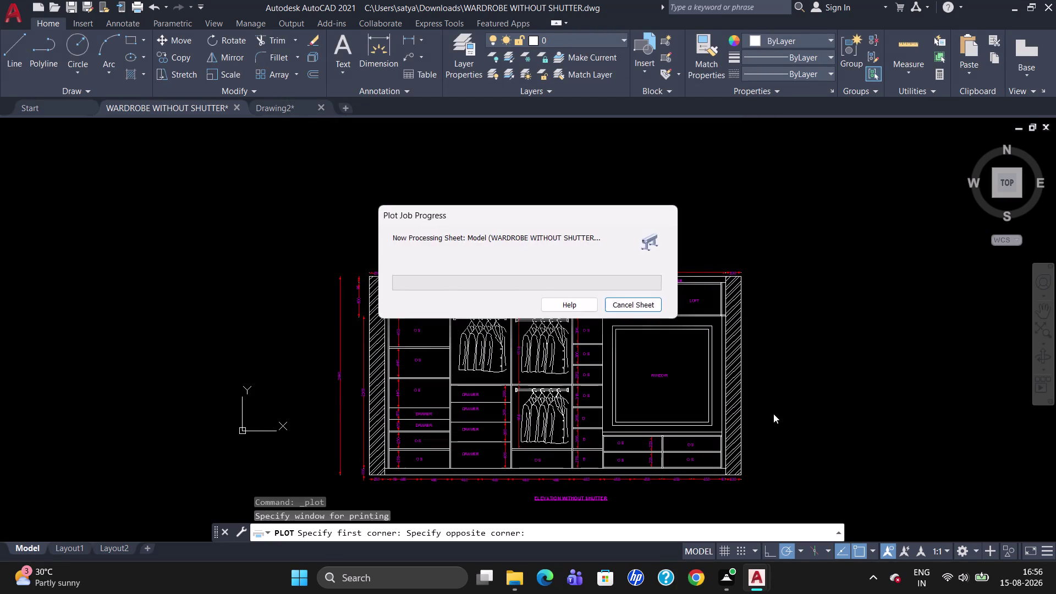